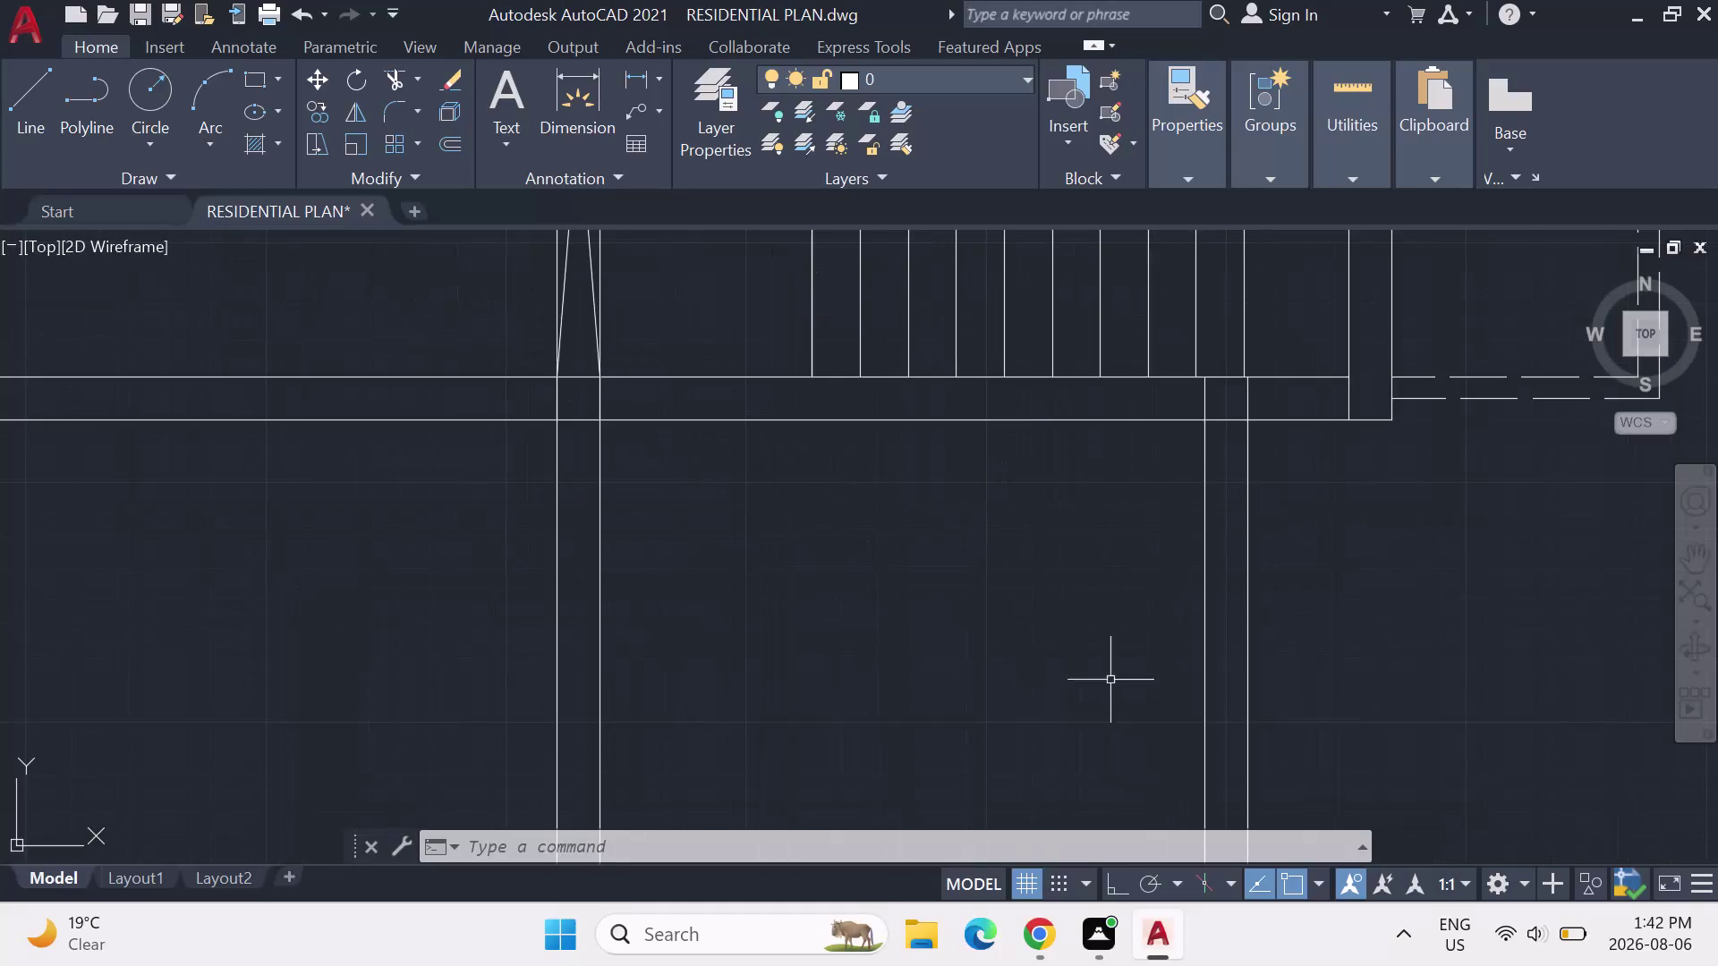
Zoom out from the wall close-up to reveal the bedrooms and living room.
scroll(down, 3)
scroll(down, 3)
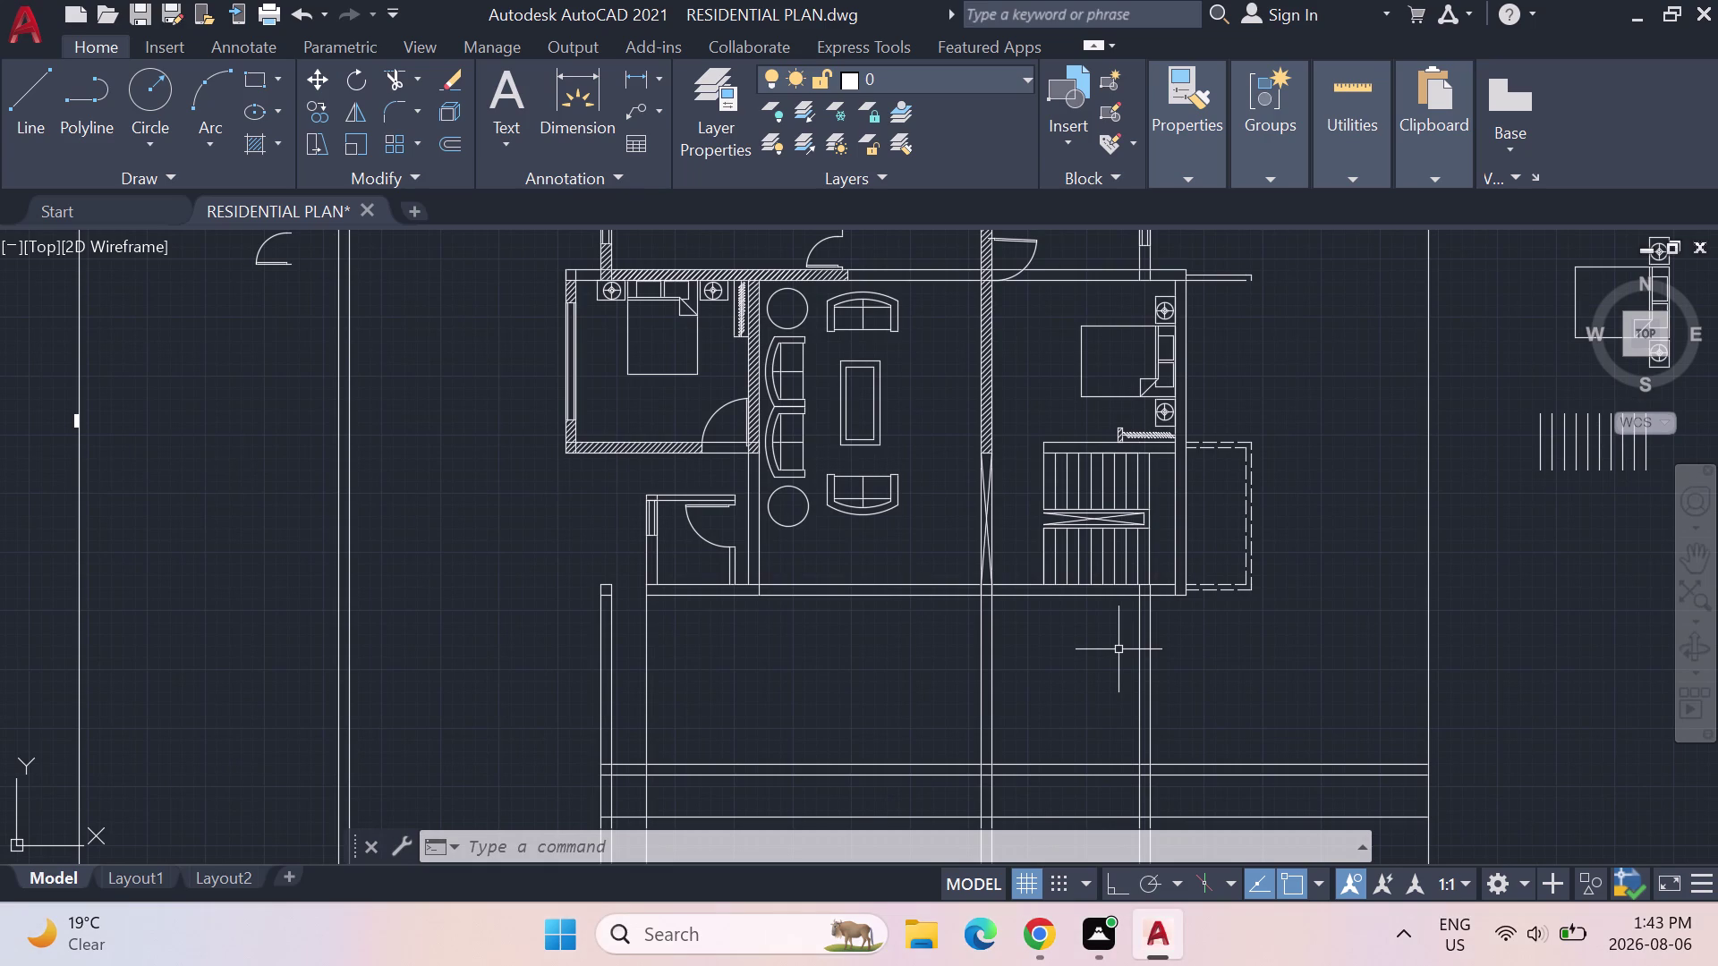
Zoom toward the small room, staircase and courtyard below the living area.
scroll(up, 3)
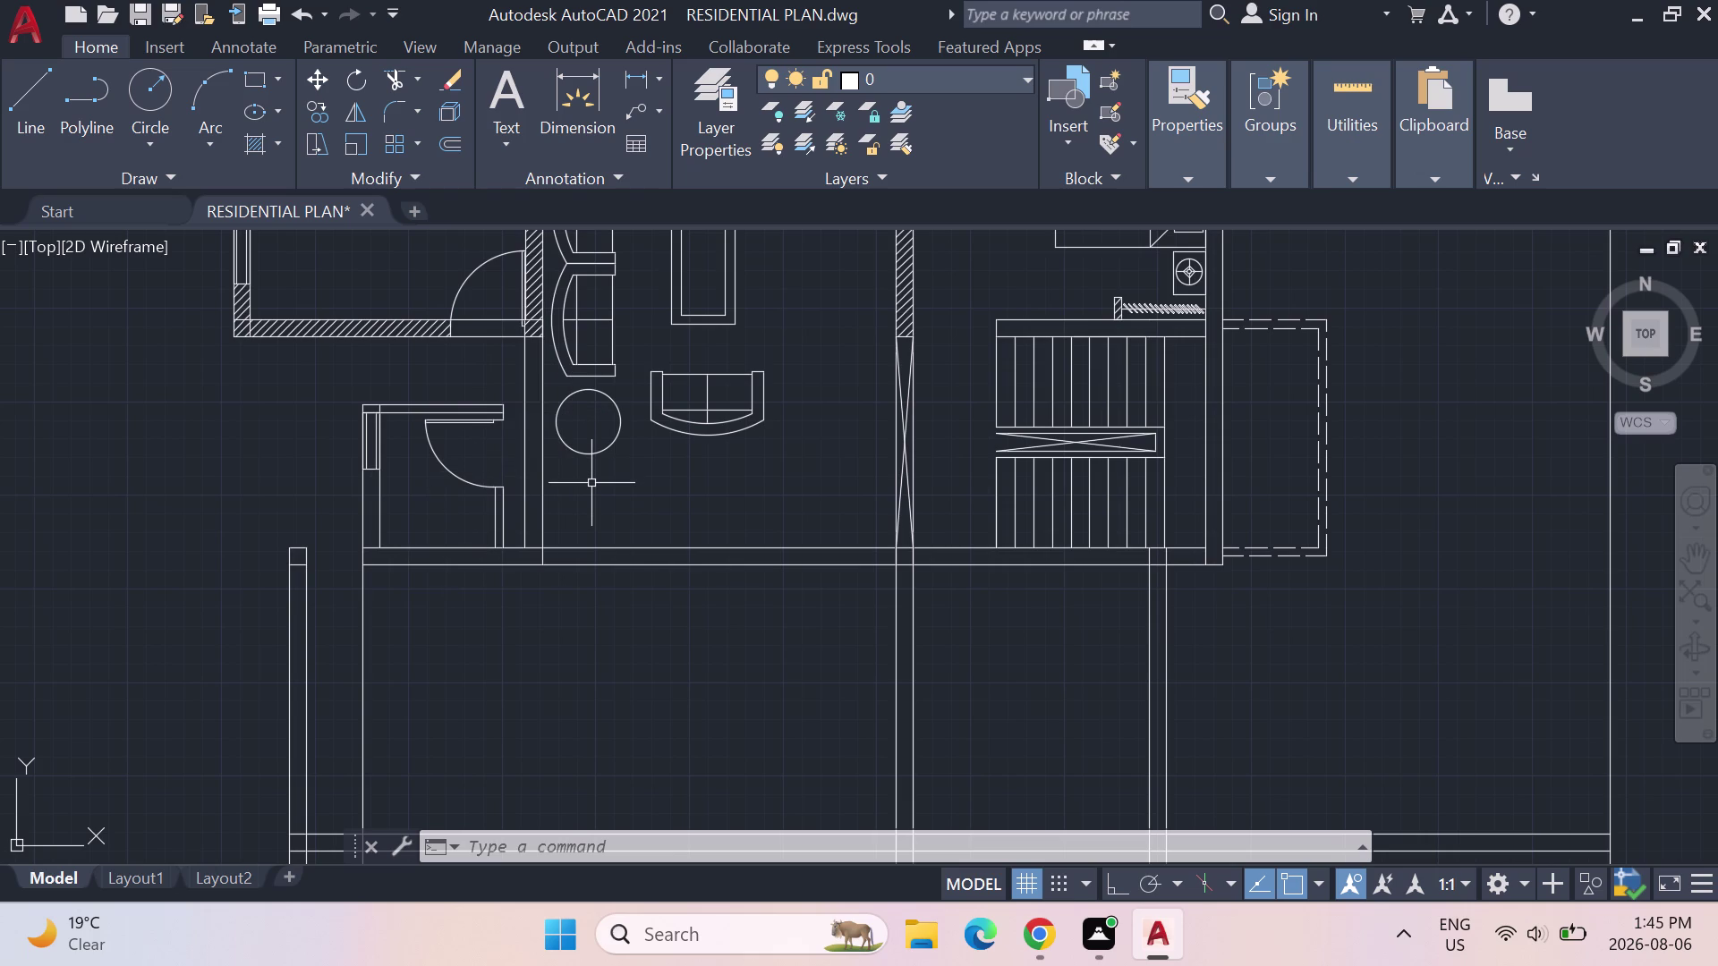
Pan around the bathroom, stairs and courtyard lines for a closer look.
scroll(down, 3)
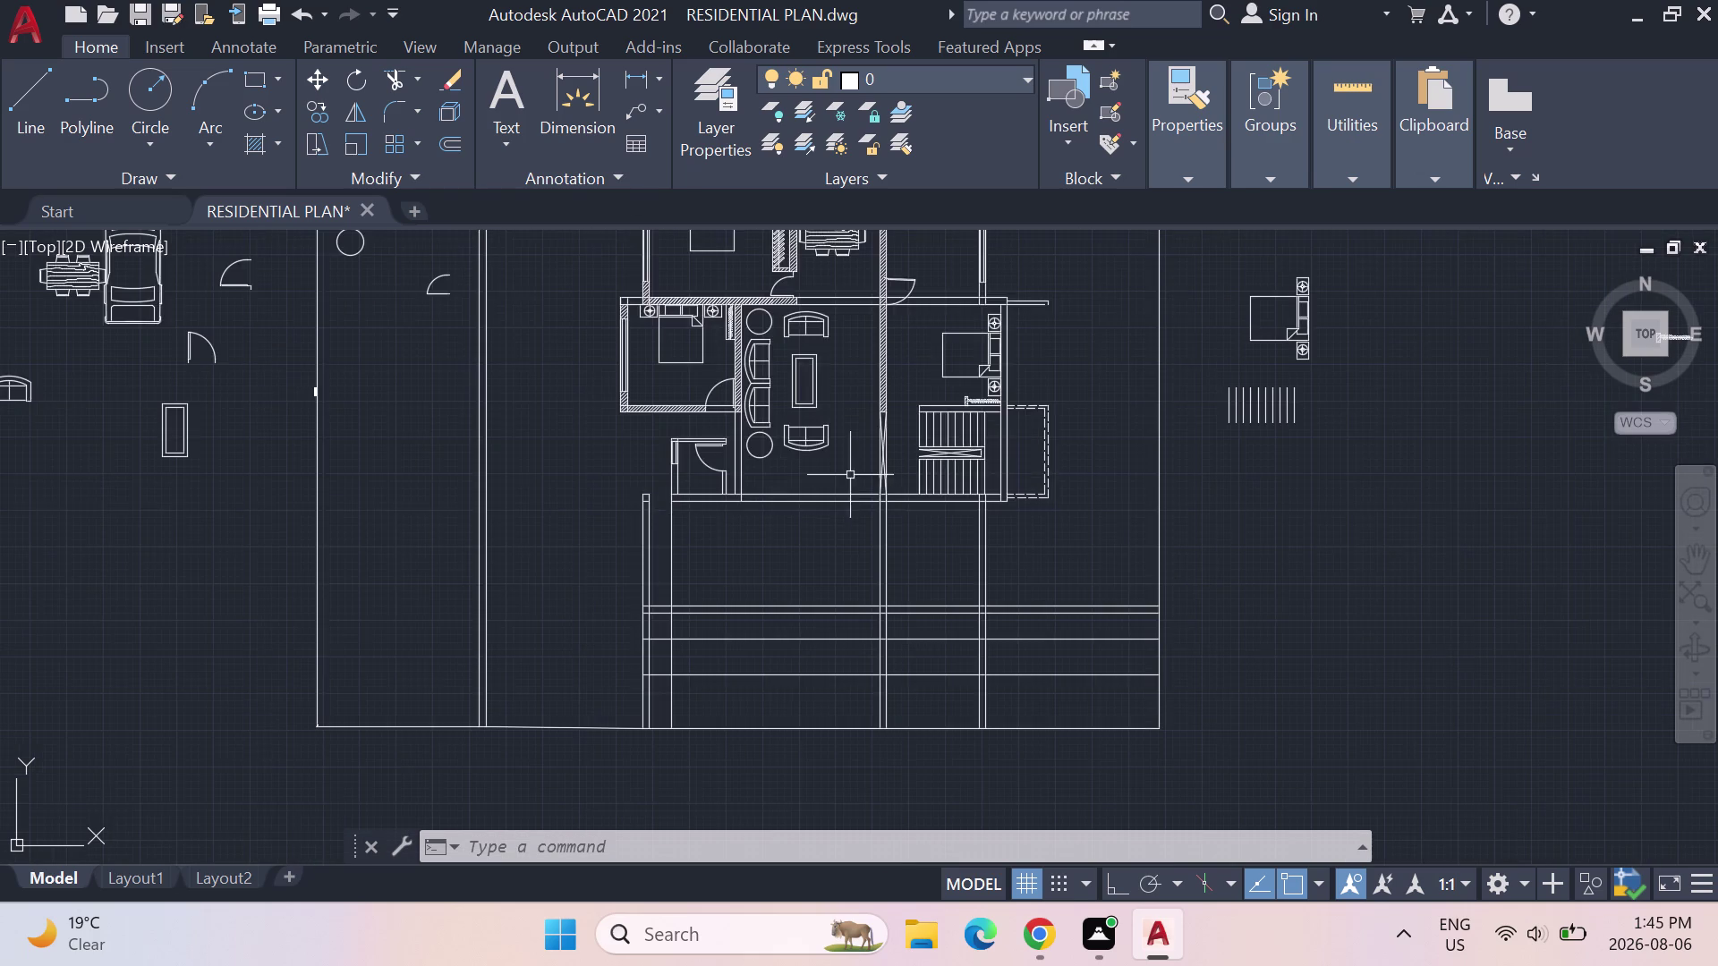
scroll(up, 3)
middle_drag(818, 485, 732, 421)
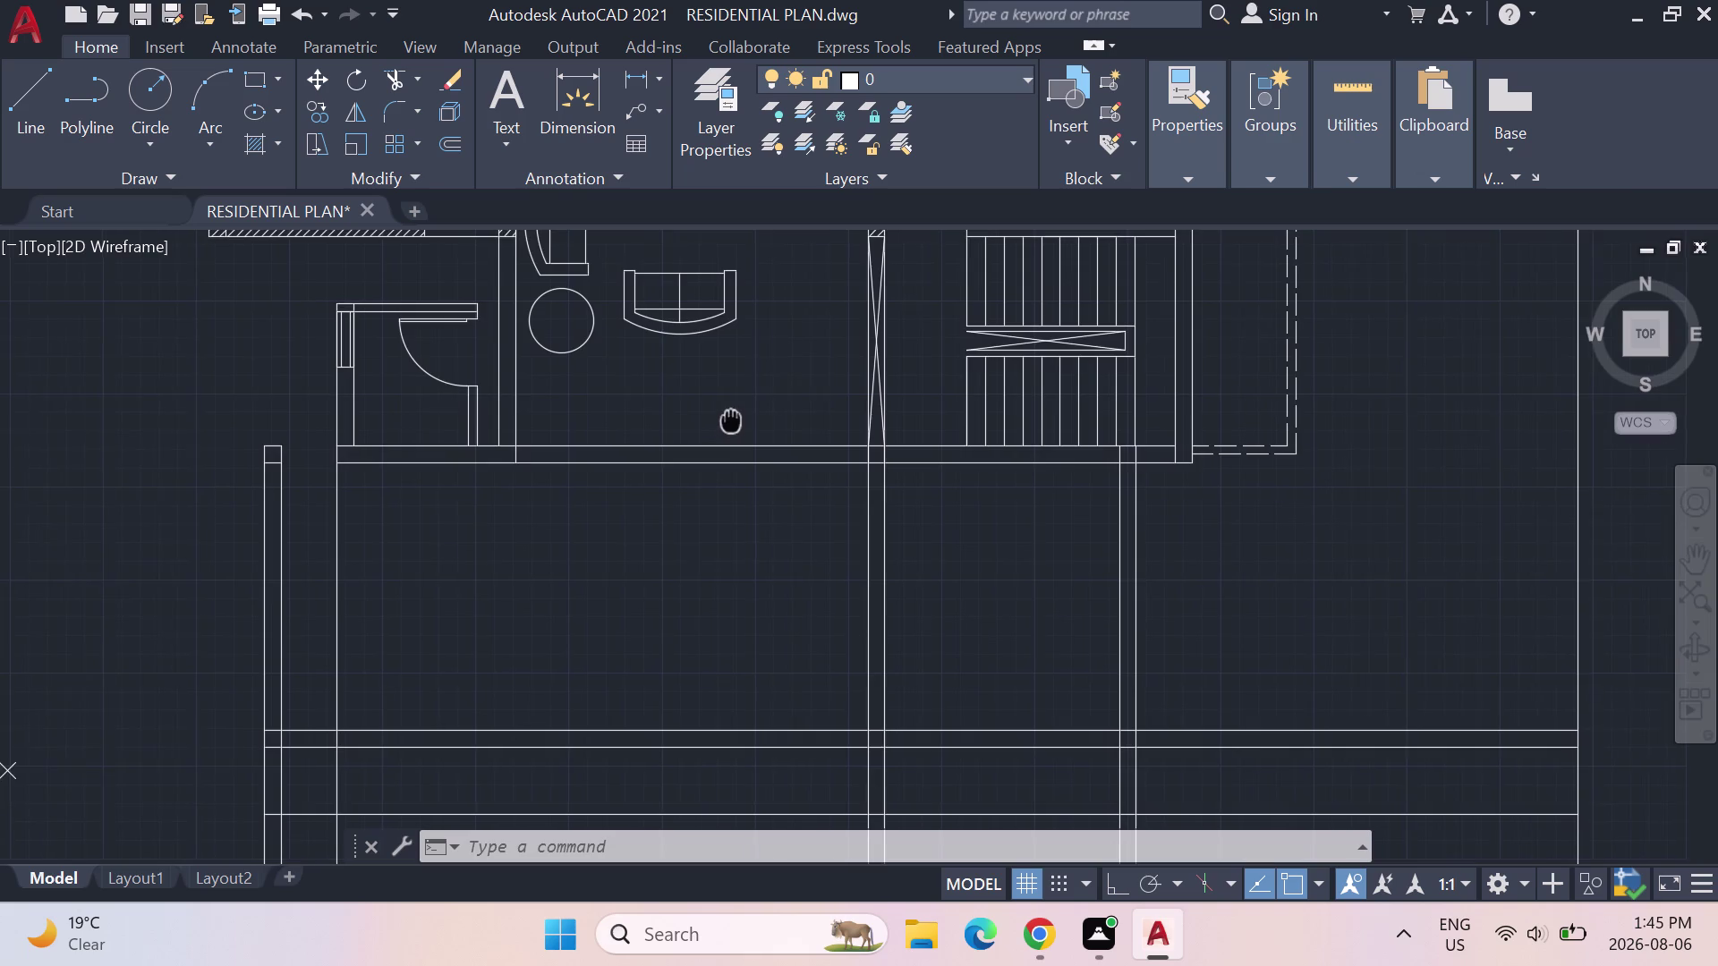
middle_drag(732, 421, 756, 344)
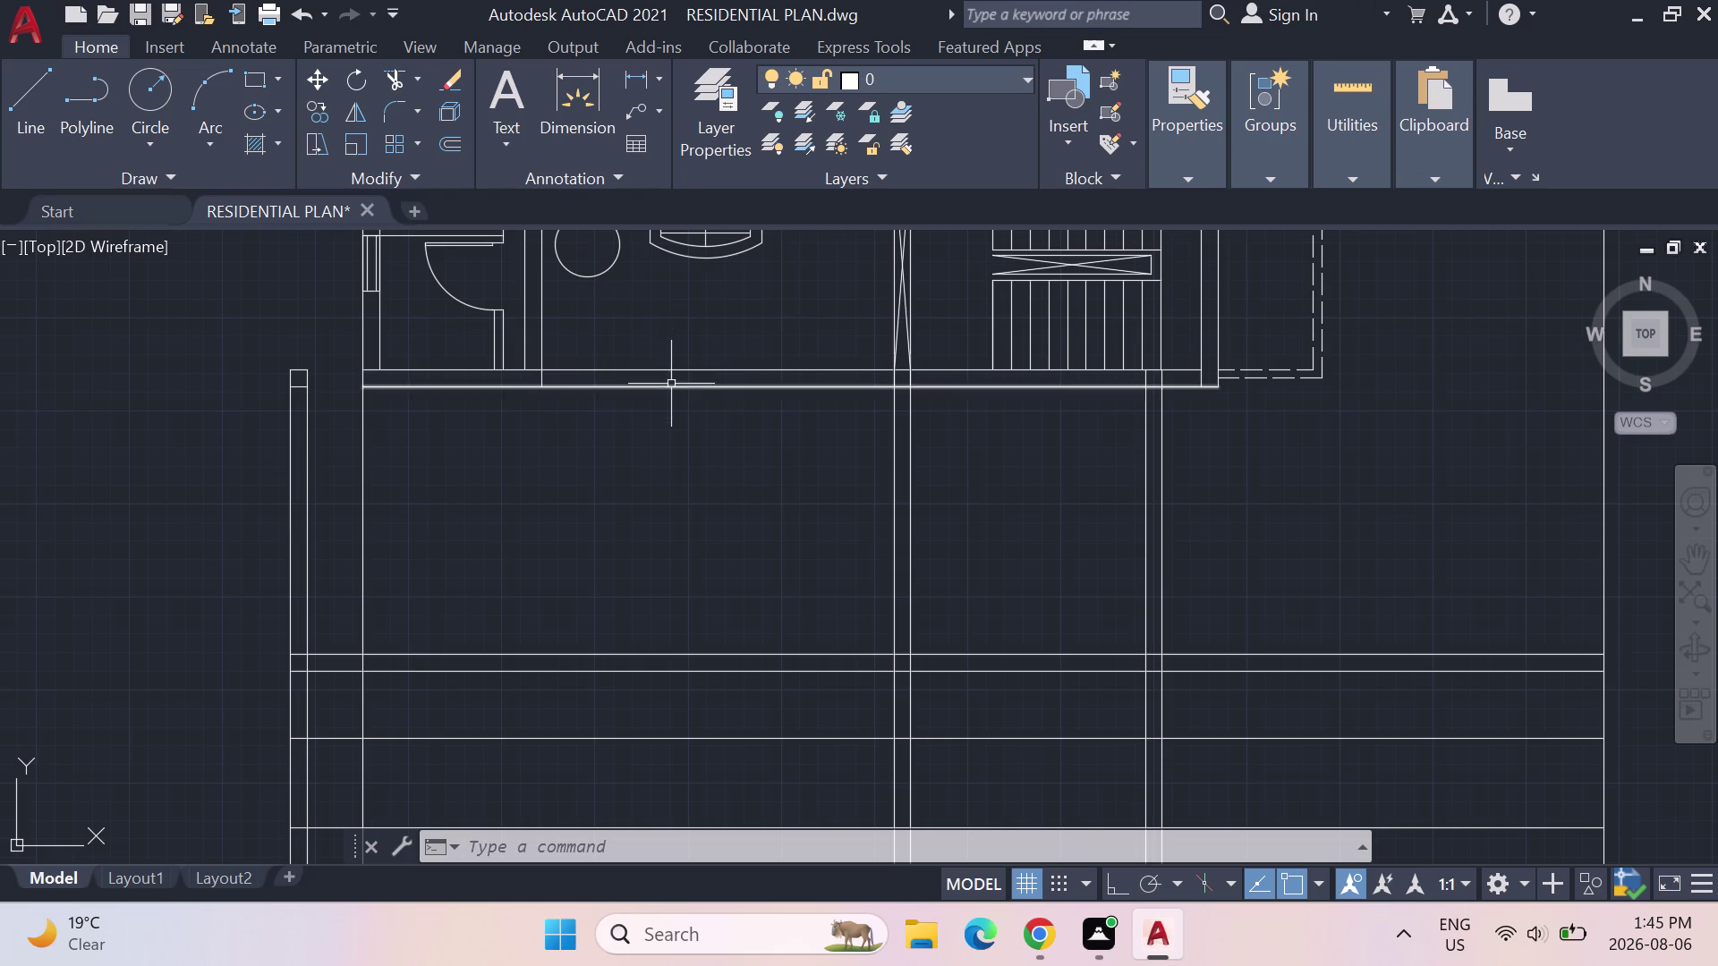
Recenter the house and zoom far out to show the whole site with furniture blocks and car.
scroll(down, 3)
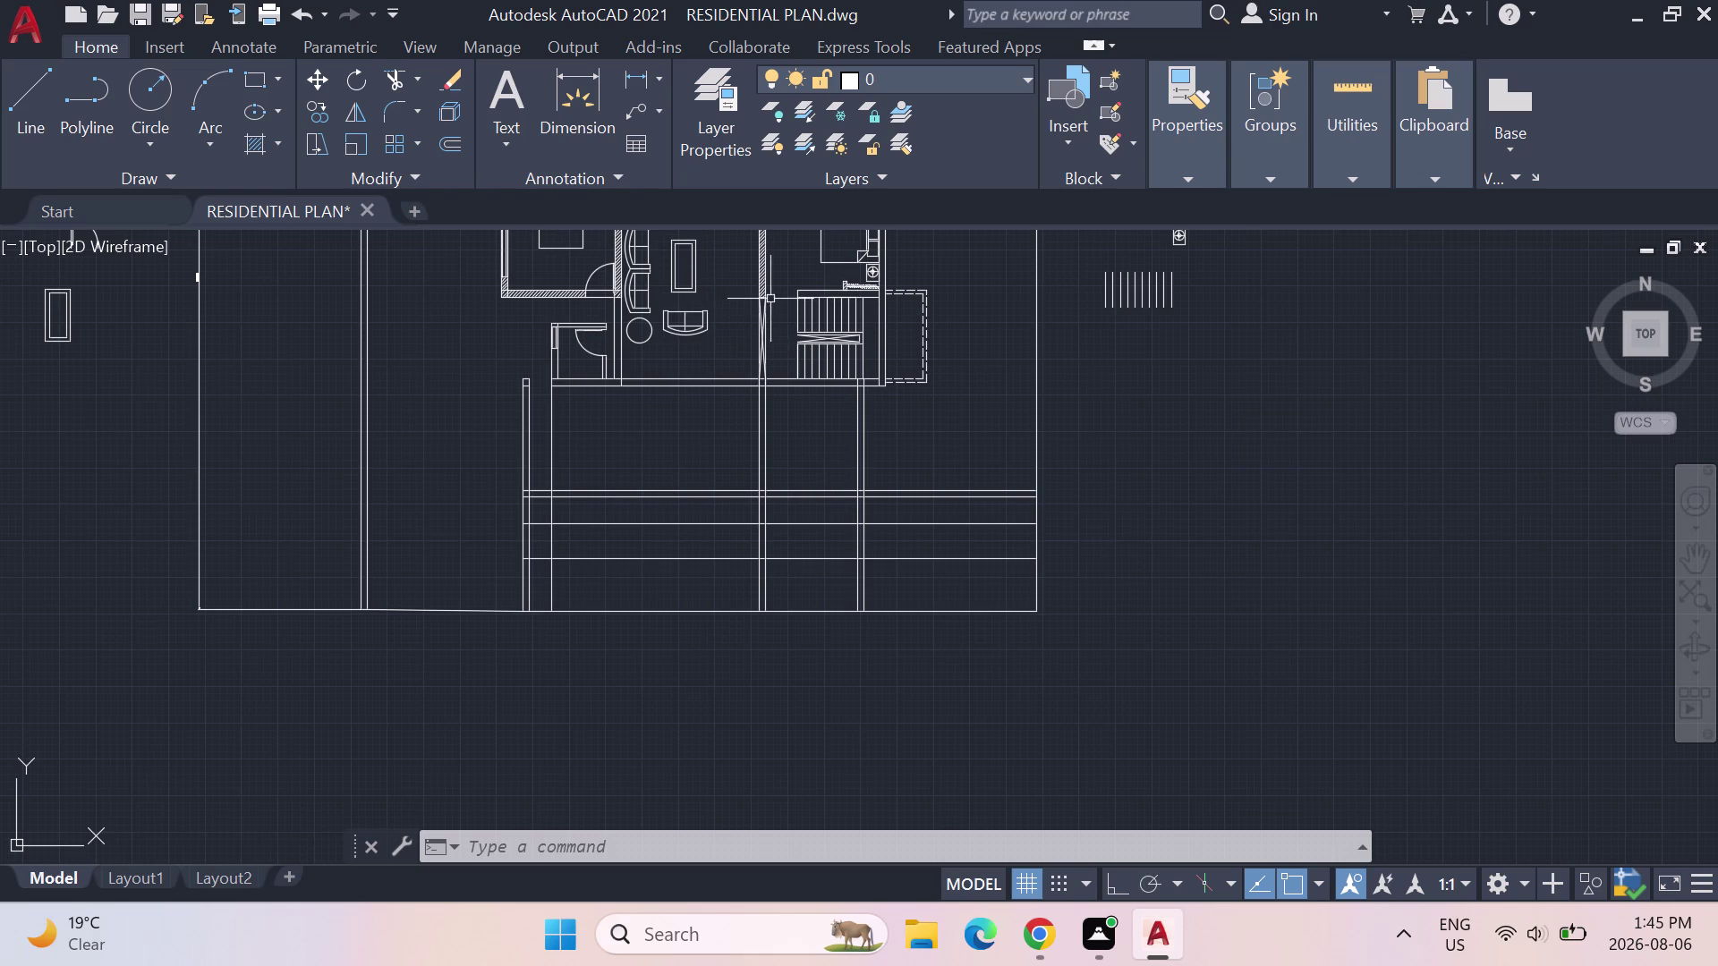
scroll(up, 3)
scroll(down, 3)
middle_drag(765, 296, 817, 345)
scroll(up, 3)
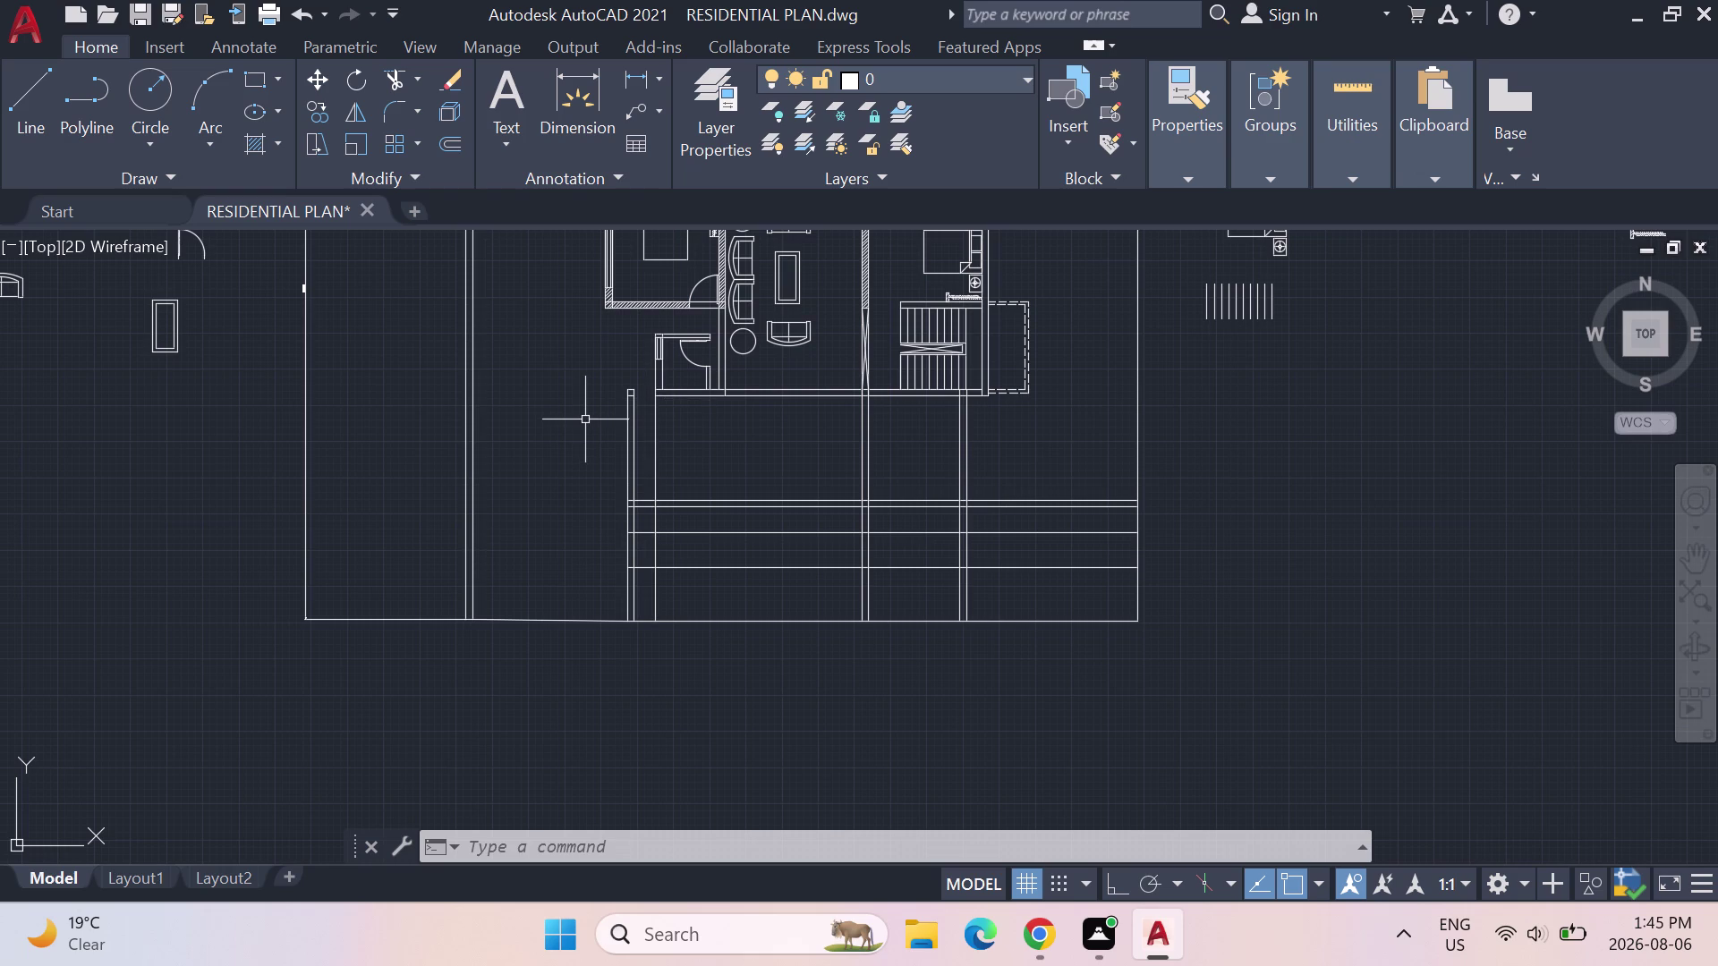
scroll(down, 3)
scroll(down, 3)
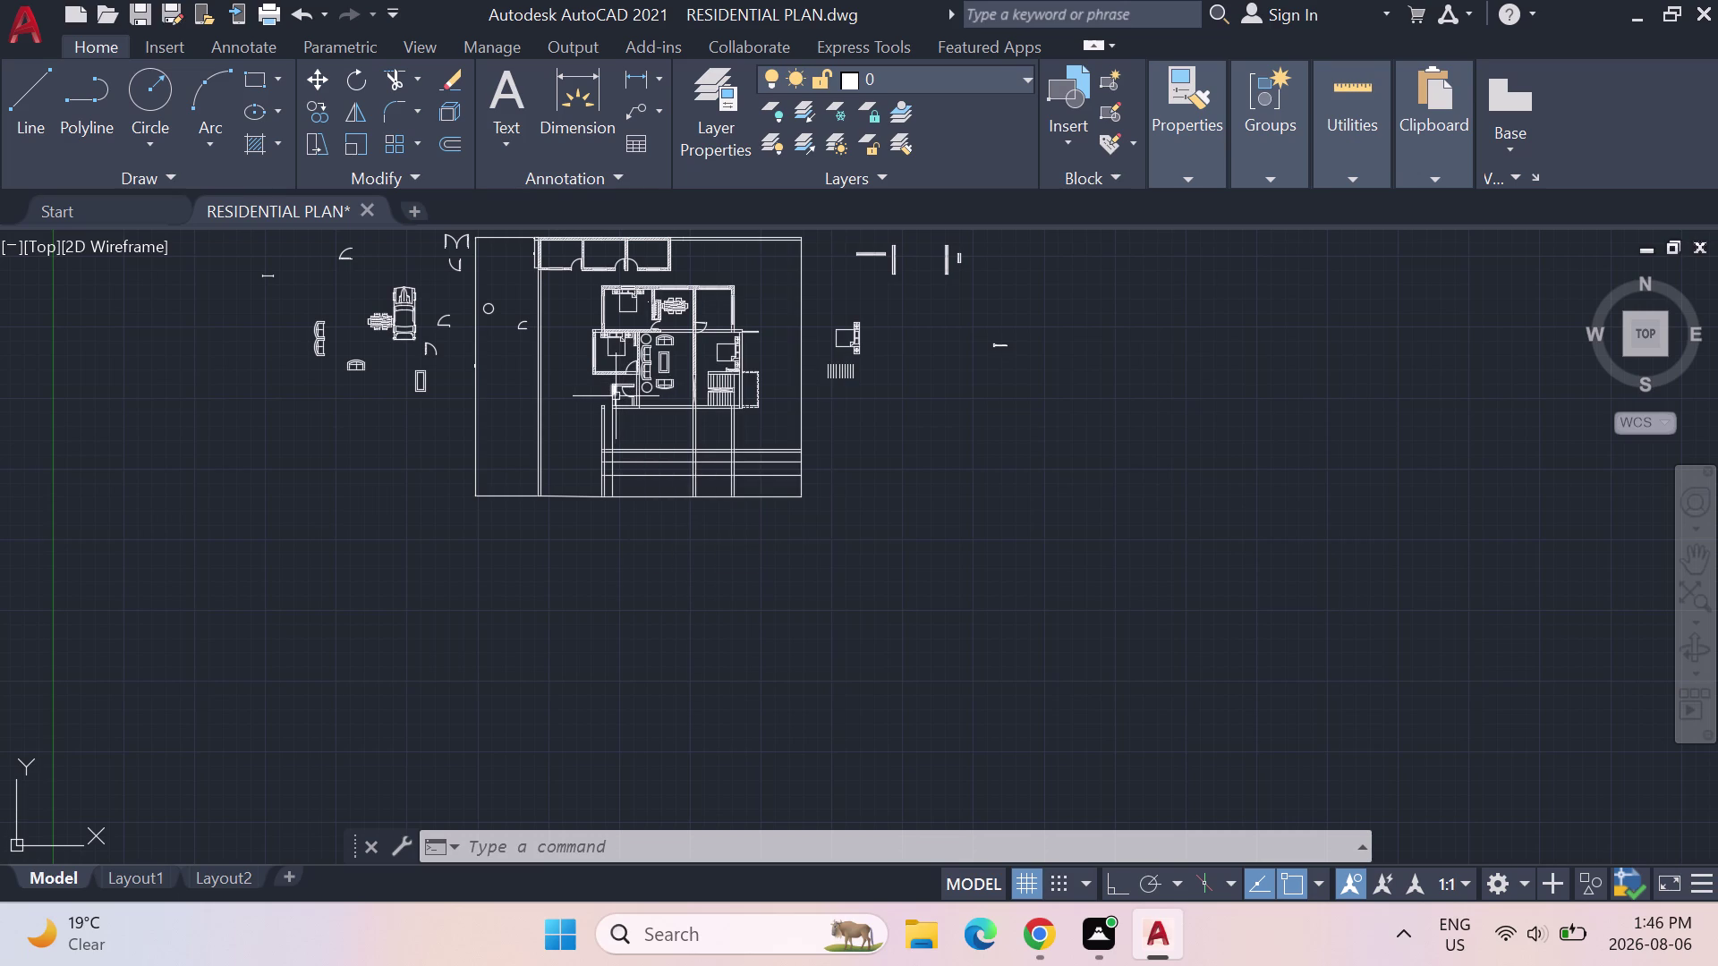
Zoom in and pan up to review the house's lower rooms.
scroll(up, 3)
scroll(down, 3)
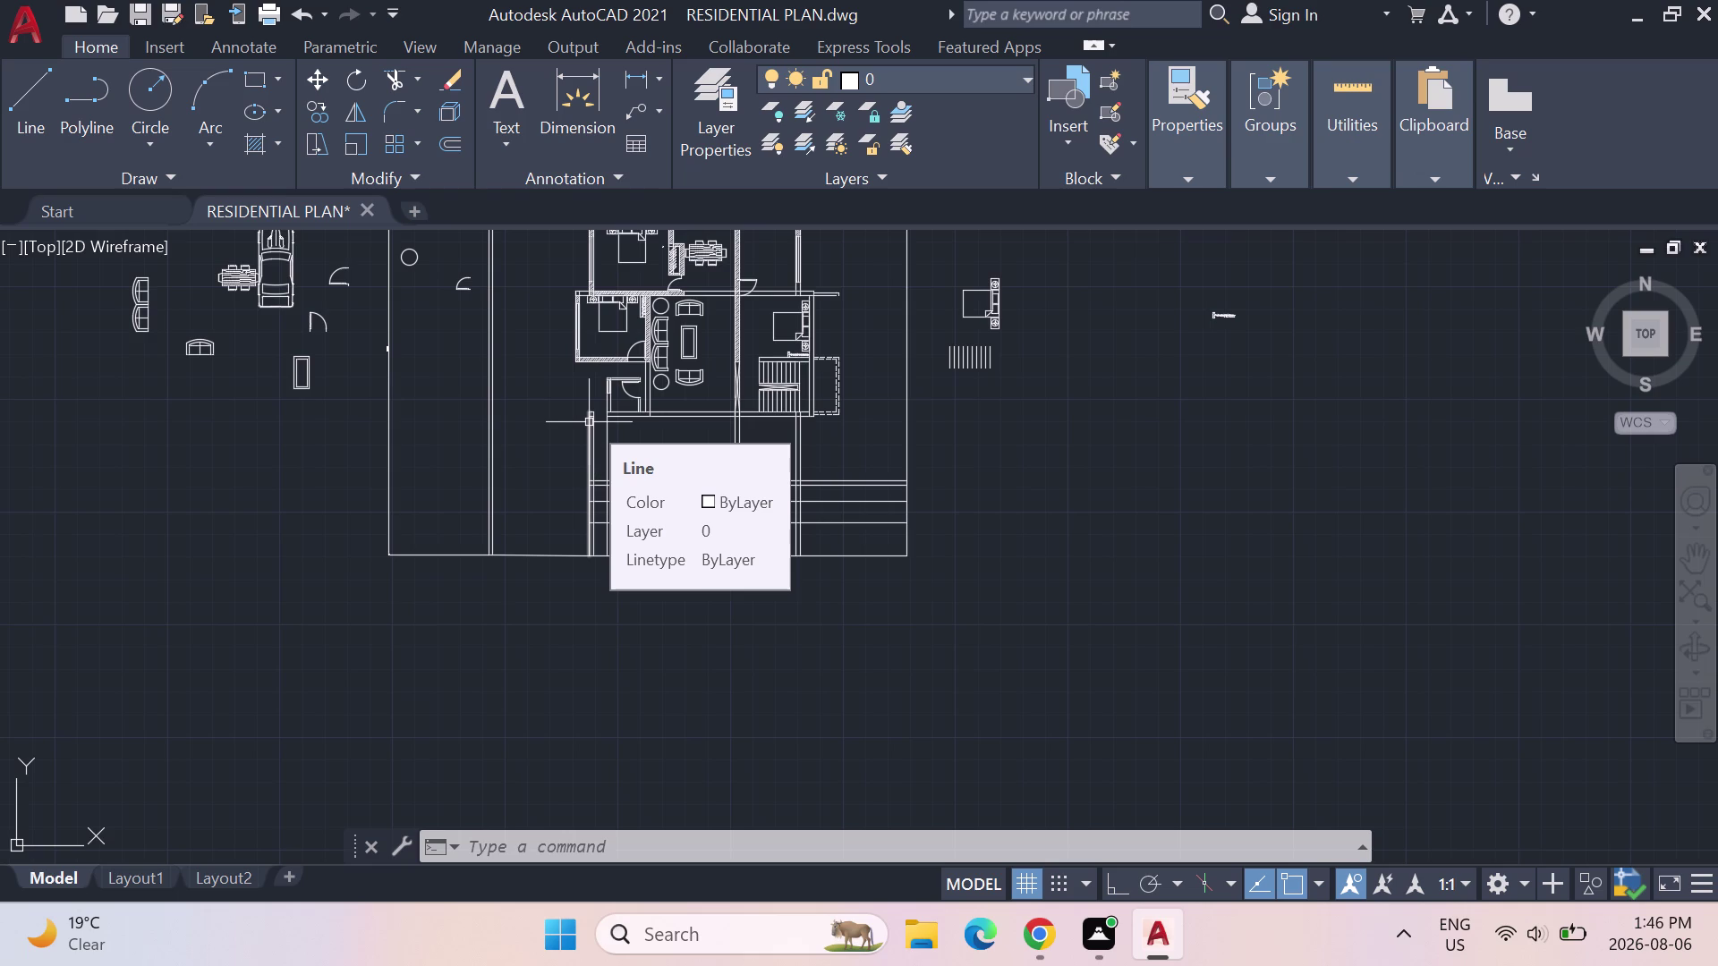
scroll(down, 3)
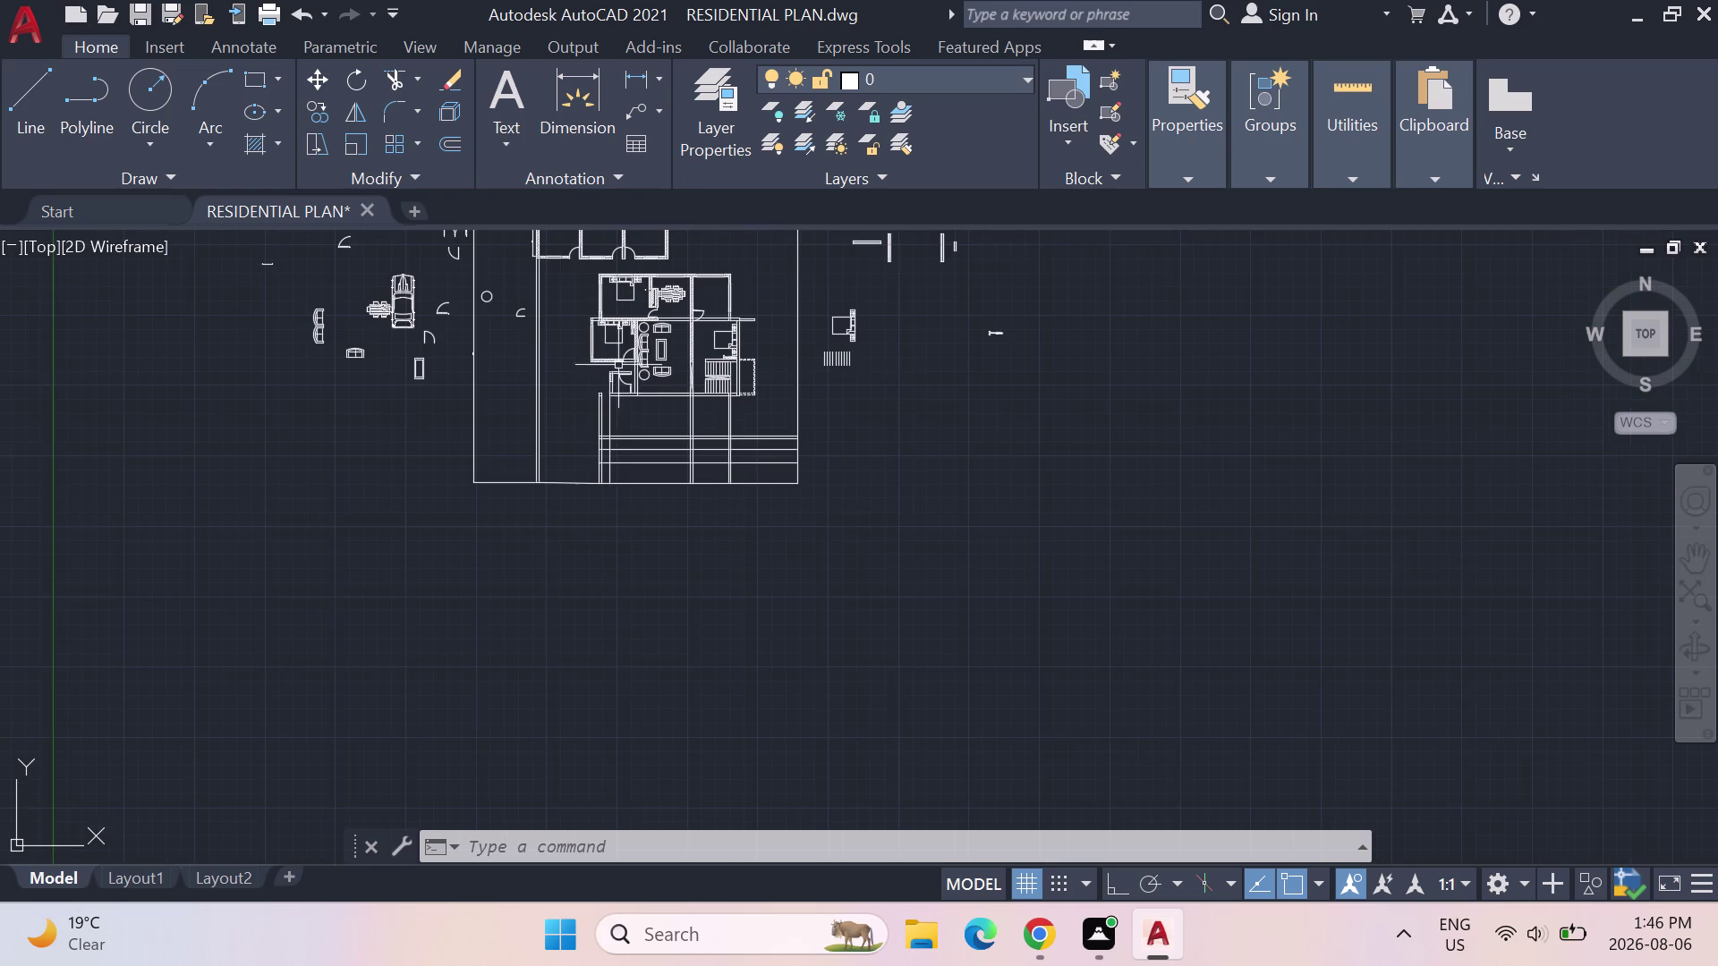
scroll(up, 3)
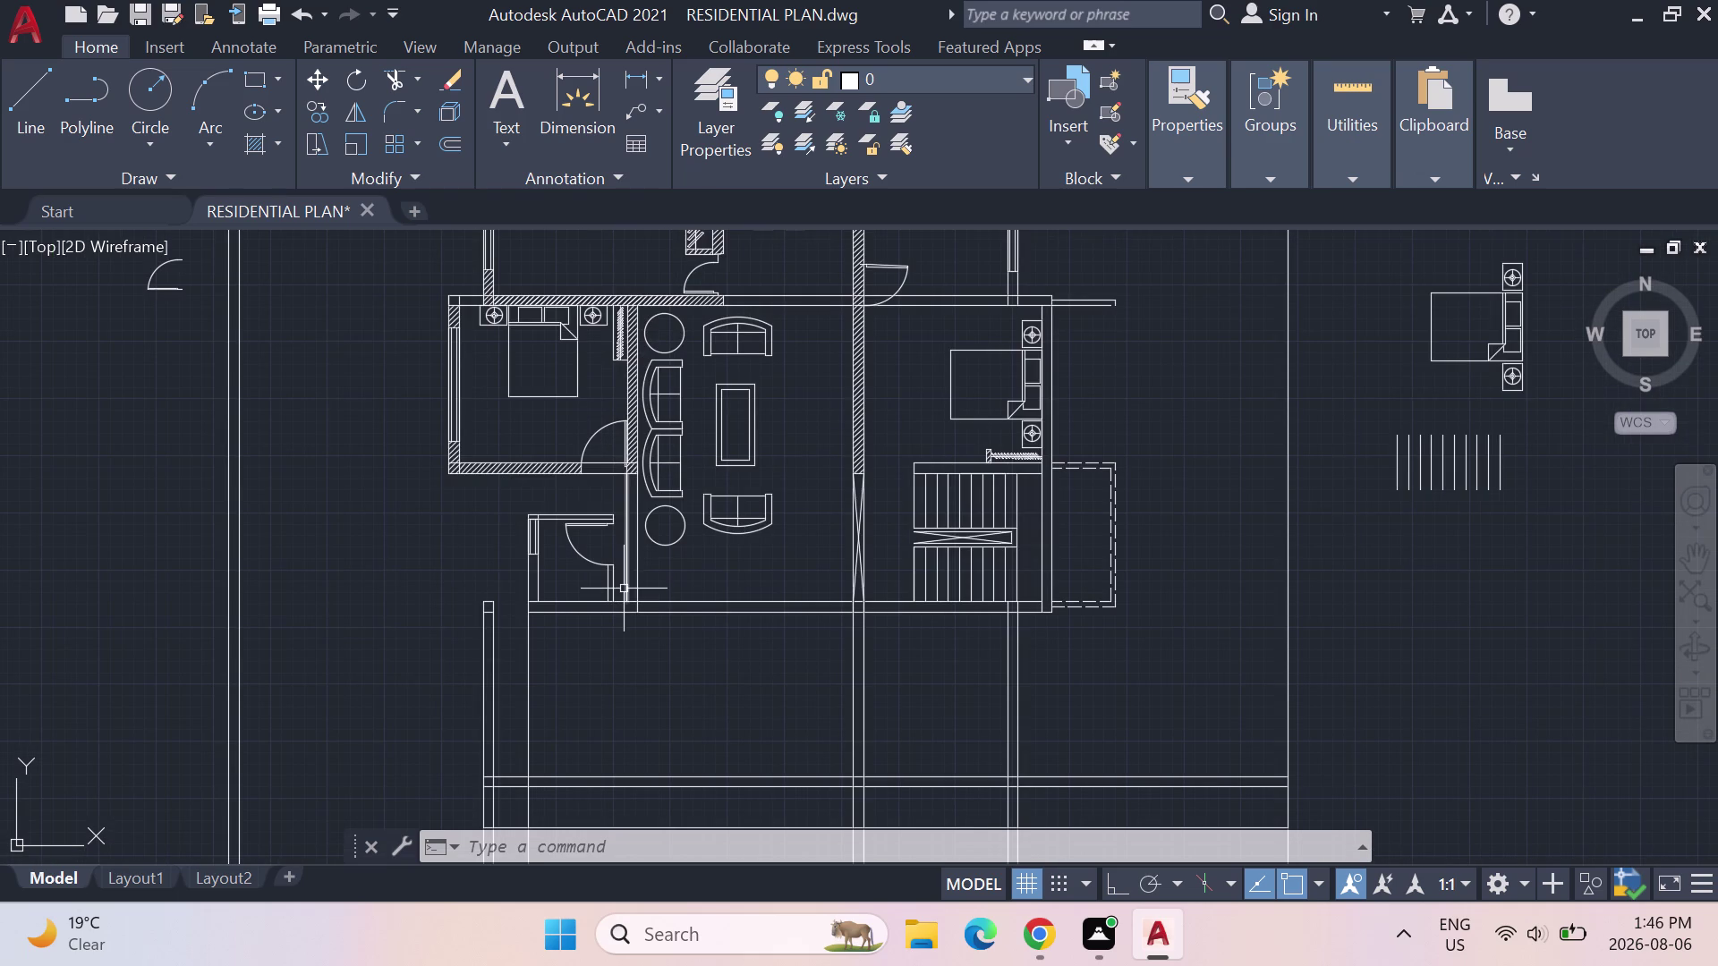
middle_drag(615, 535, 609, 471)
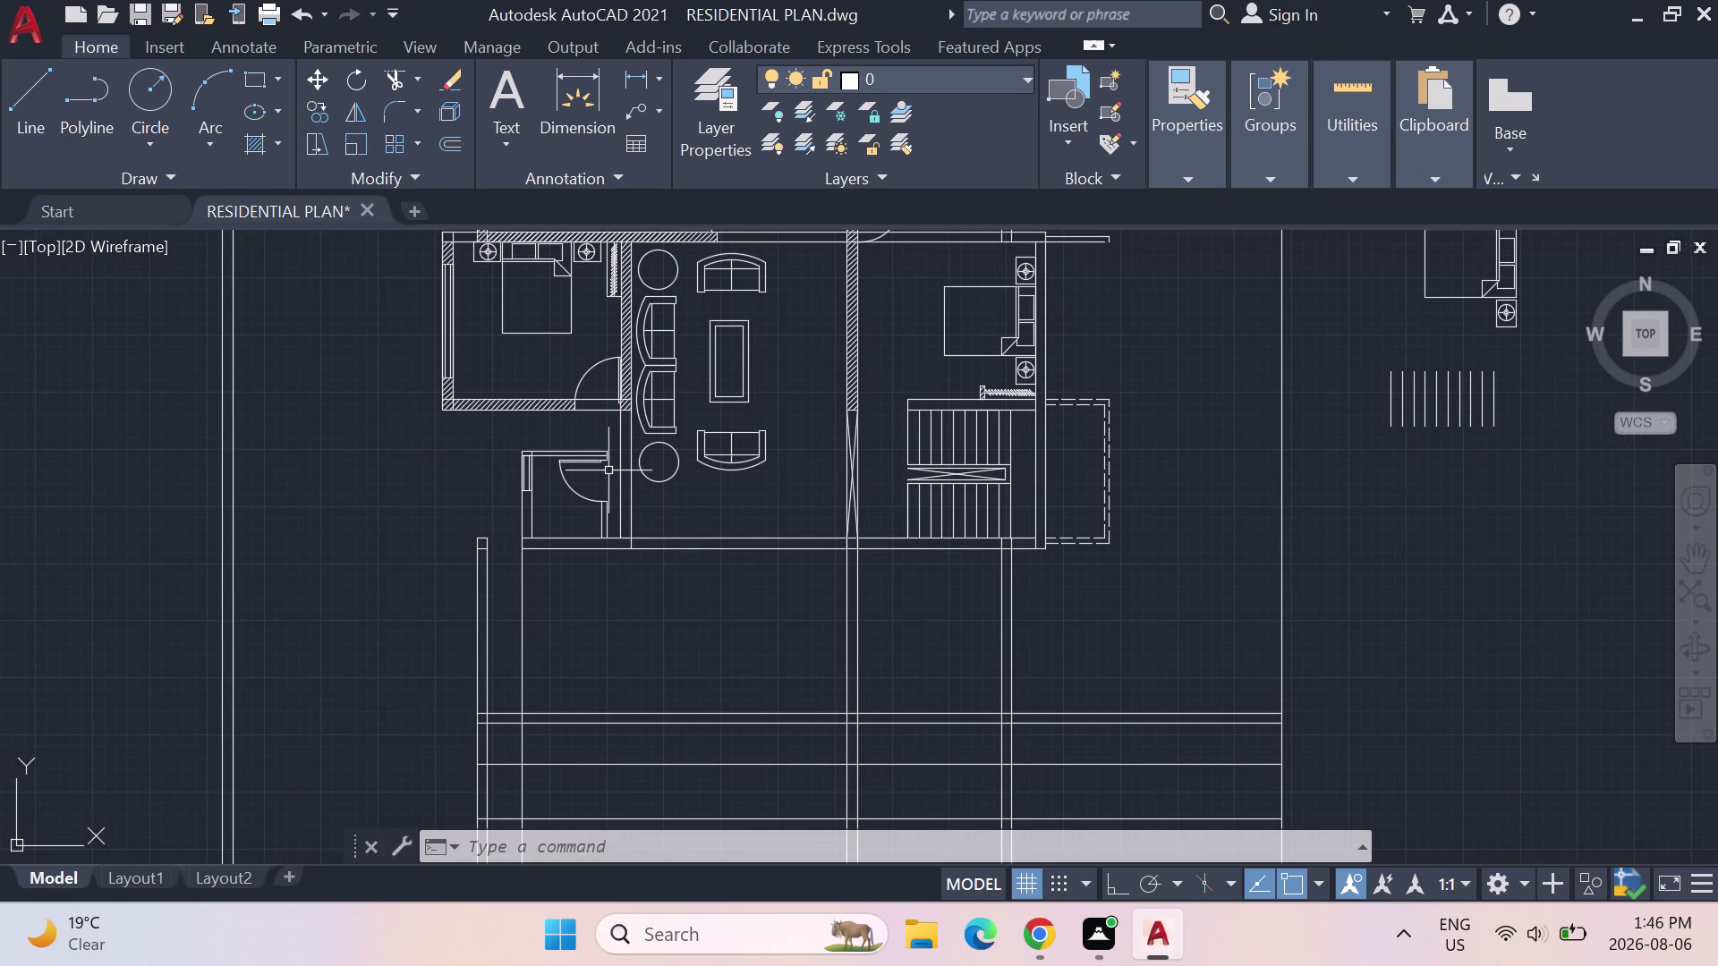
scroll(down, 3)
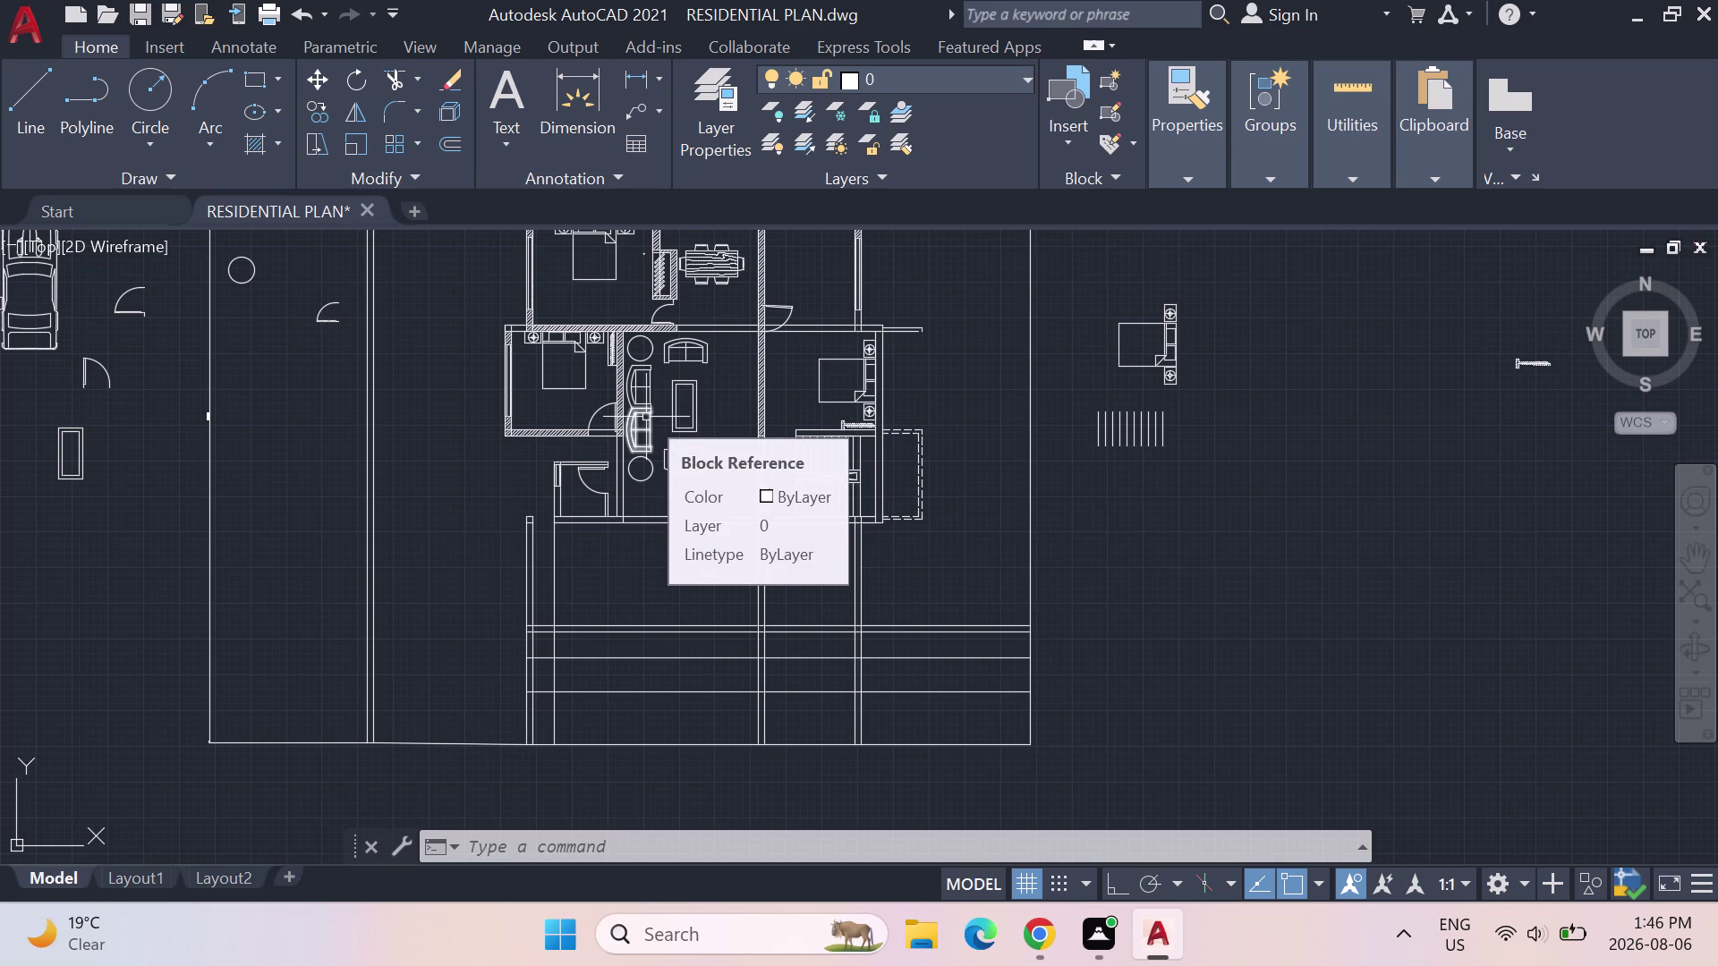
Center the living room, then frame the upper bedroom and dining table within the site.
middle_drag(646, 417, 699, 410)
scroll(up, 3)
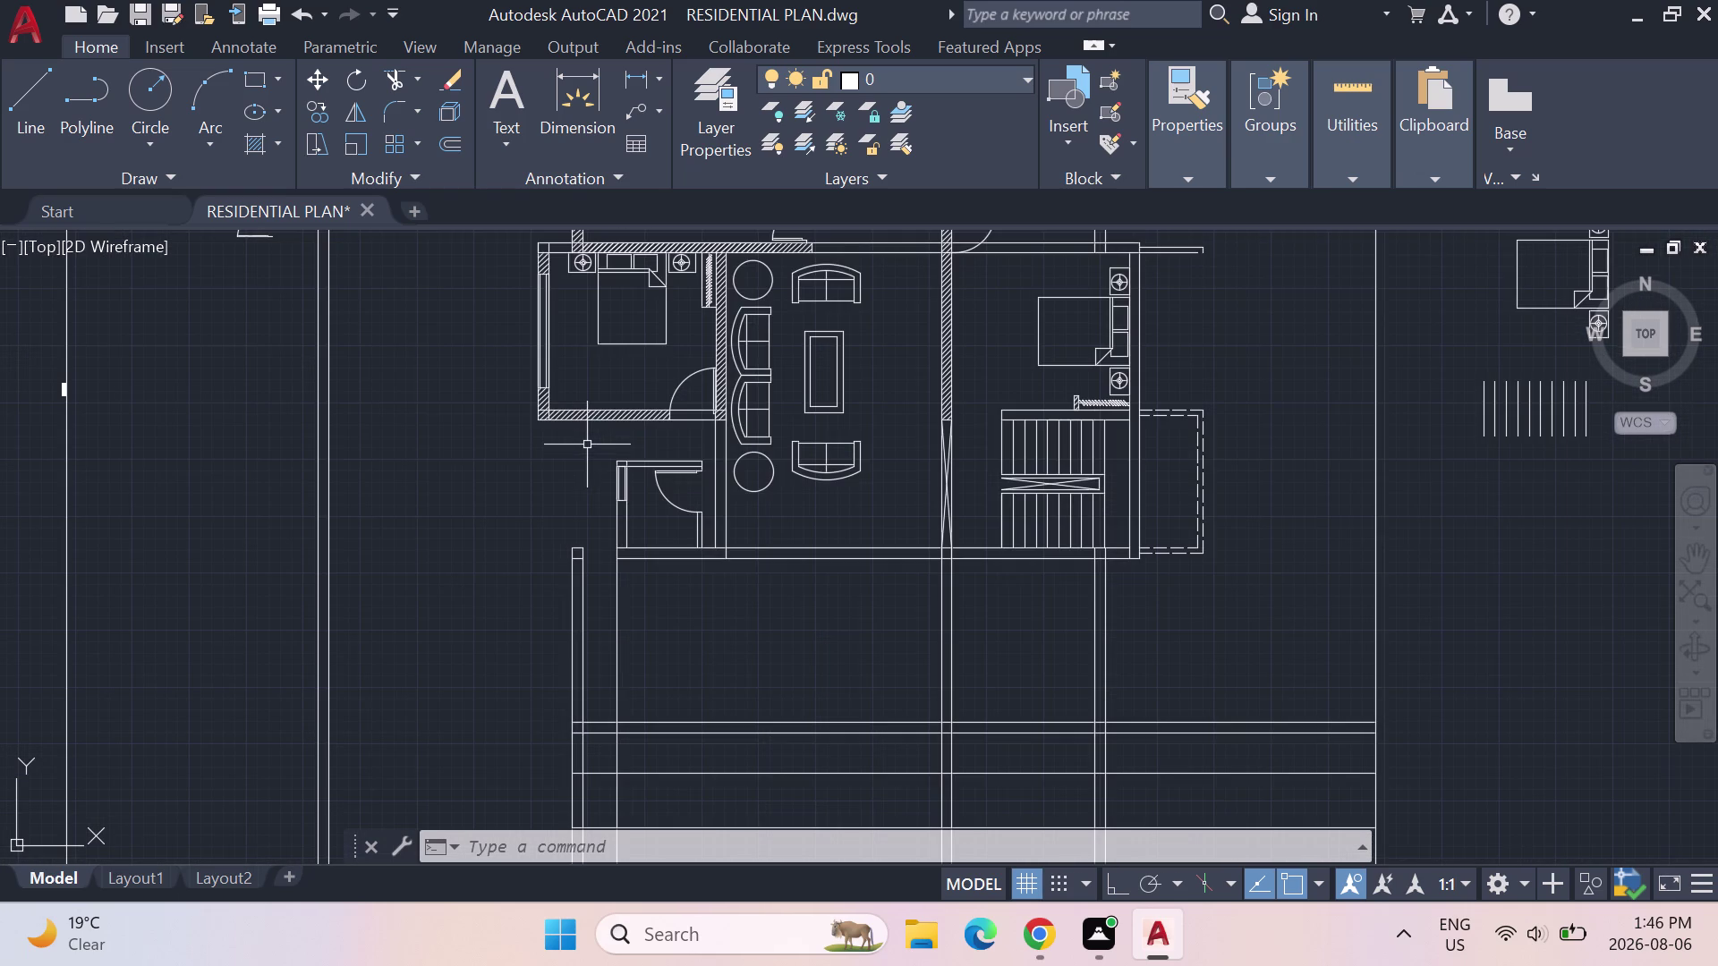
scroll(down, 3)
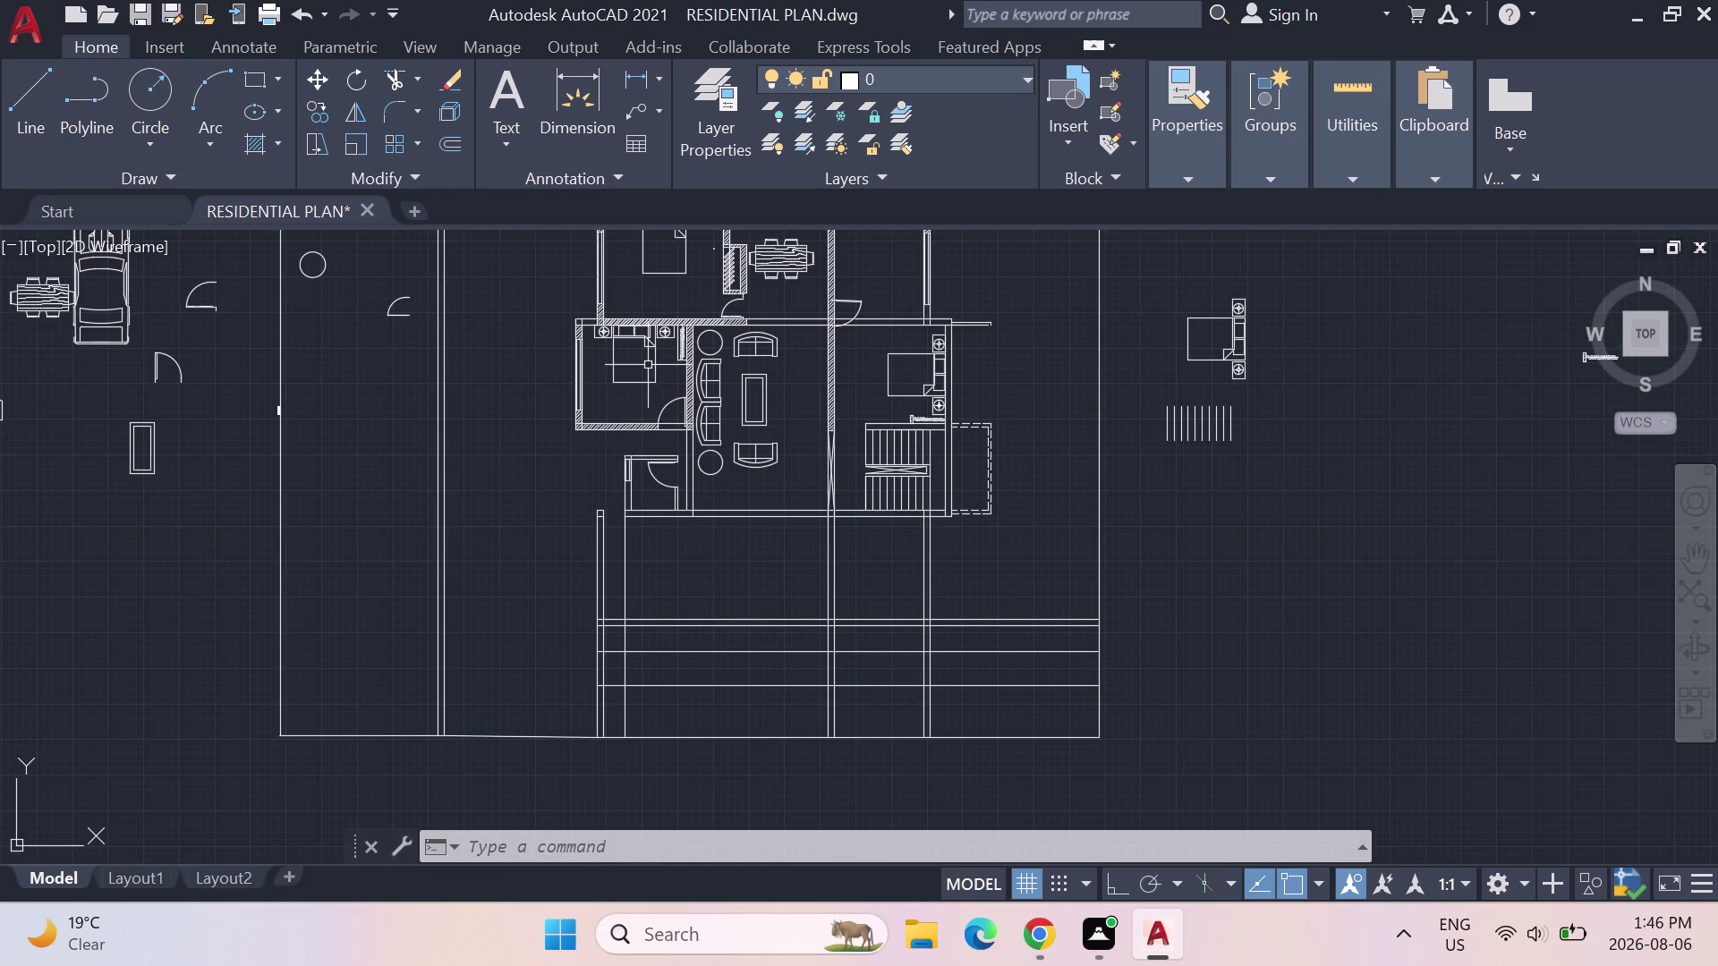
middle_drag(648, 365, 656, 428)
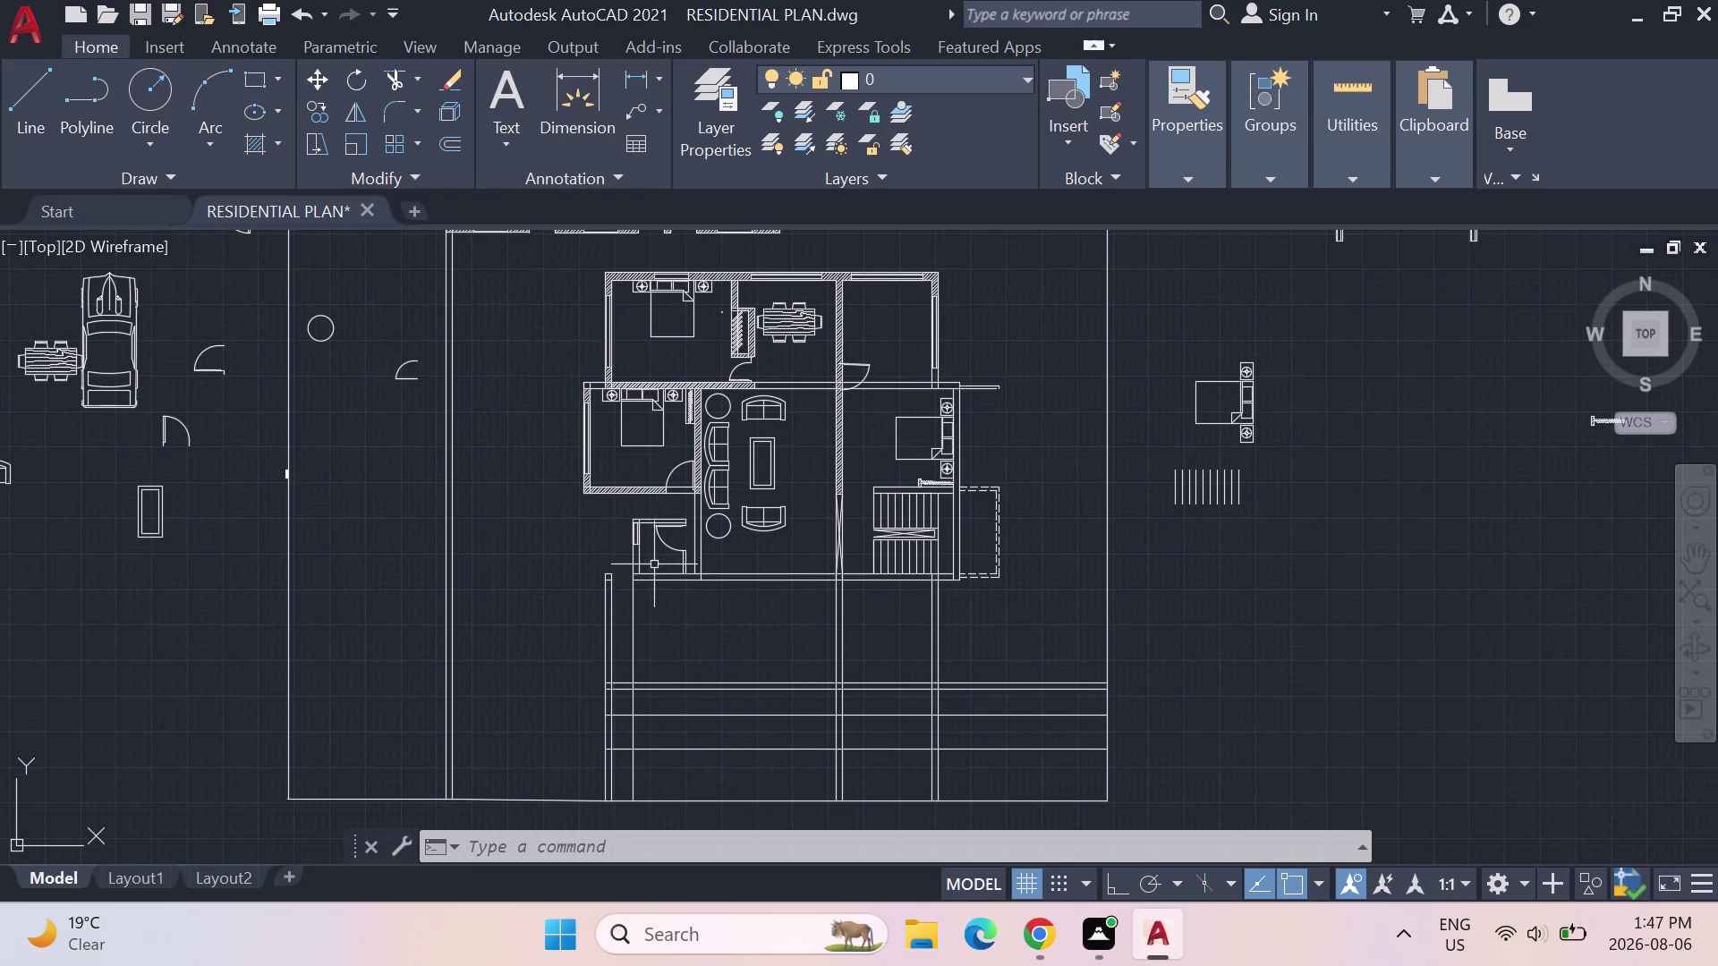
Recenter the site plan and zoom to show the house with the three arched-door rooms above.
scroll(down, 3)
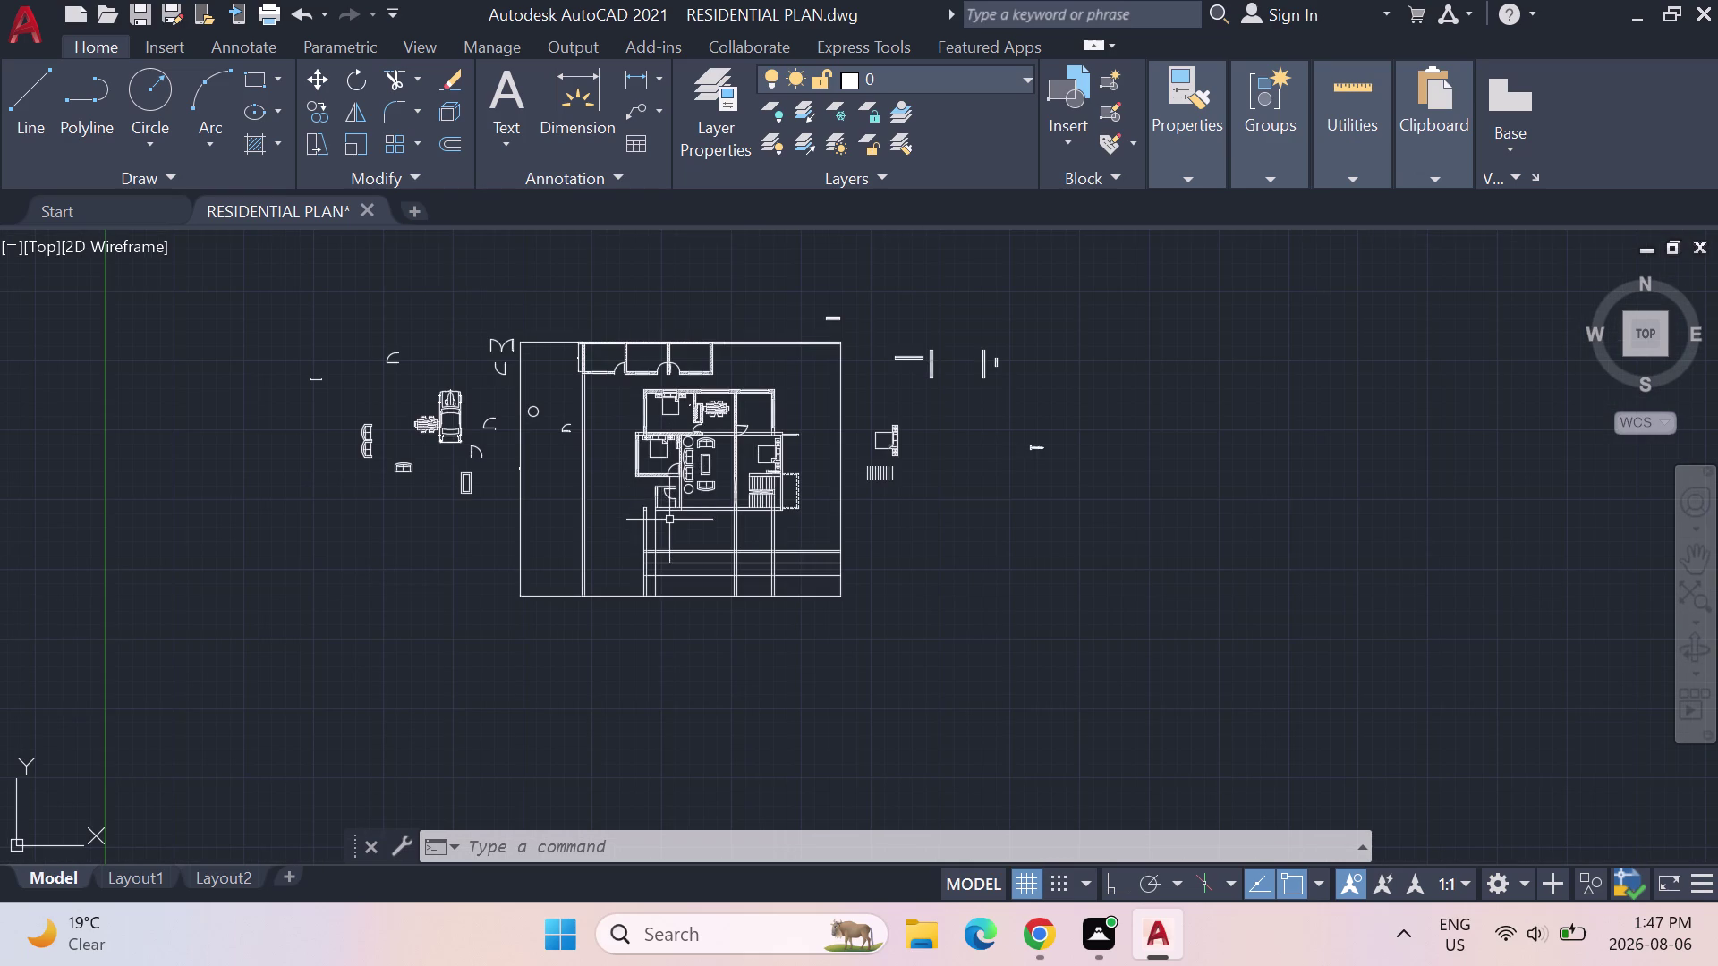
scroll(up, 3)
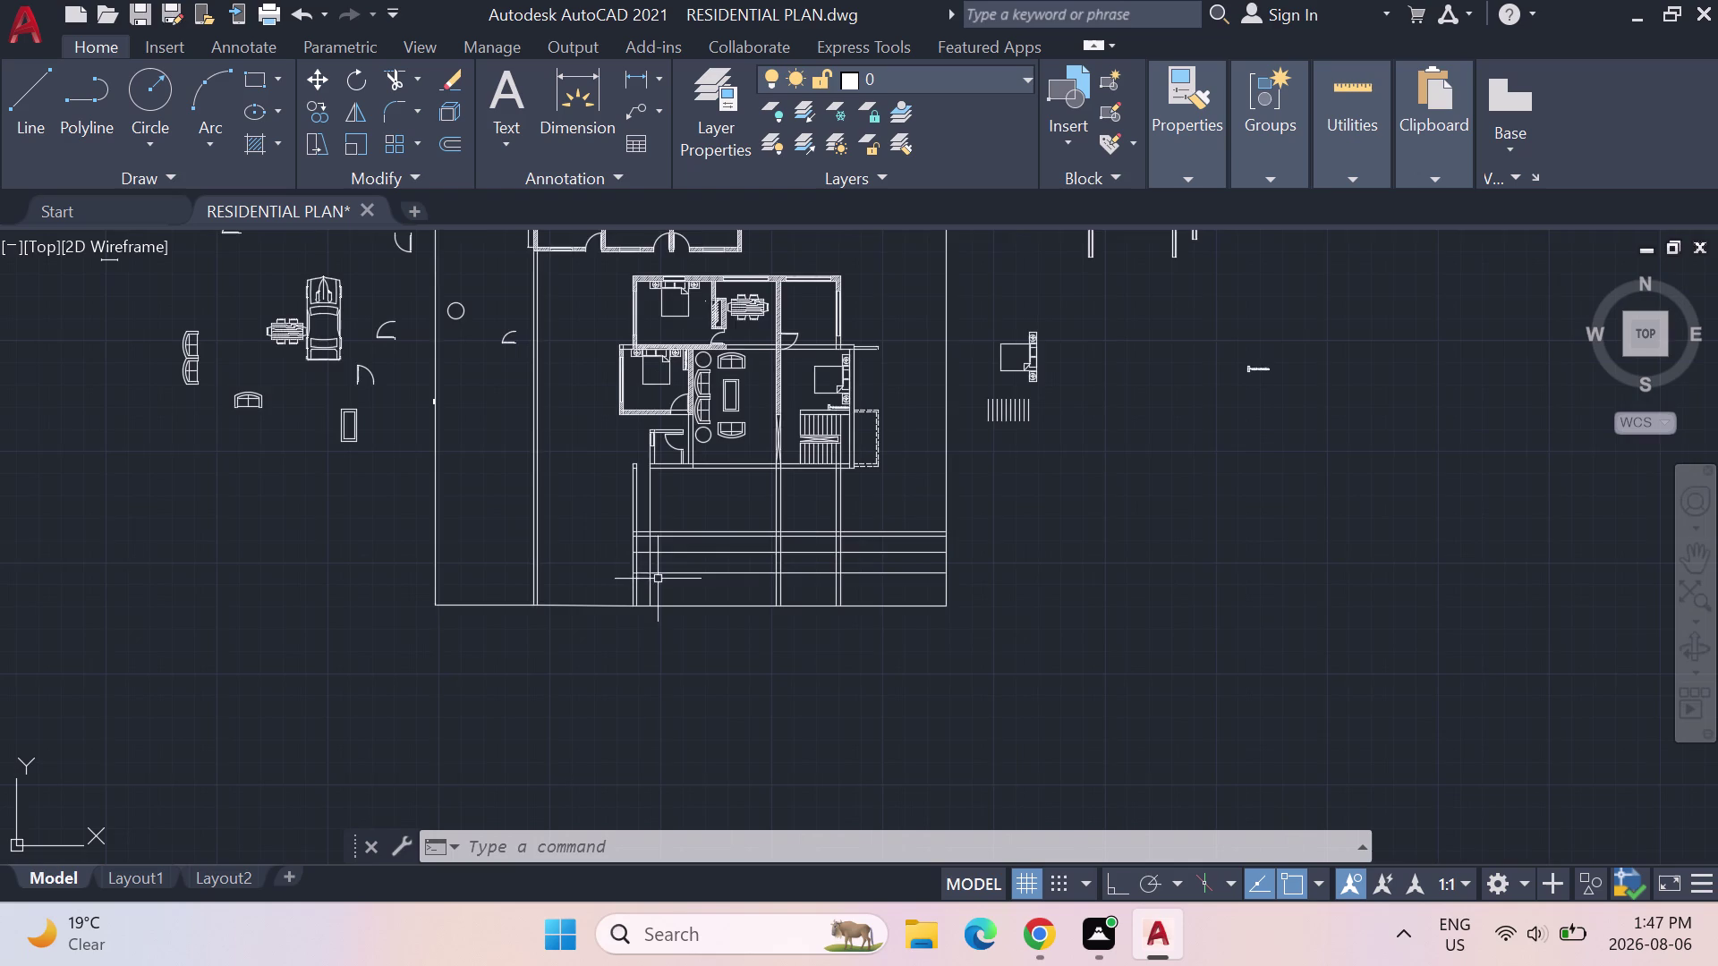
scroll(up, 3)
scroll(down, 3)
middle_drag(691, 309, 702, 577)
scroll(up, 3)
scroll(down, 3)
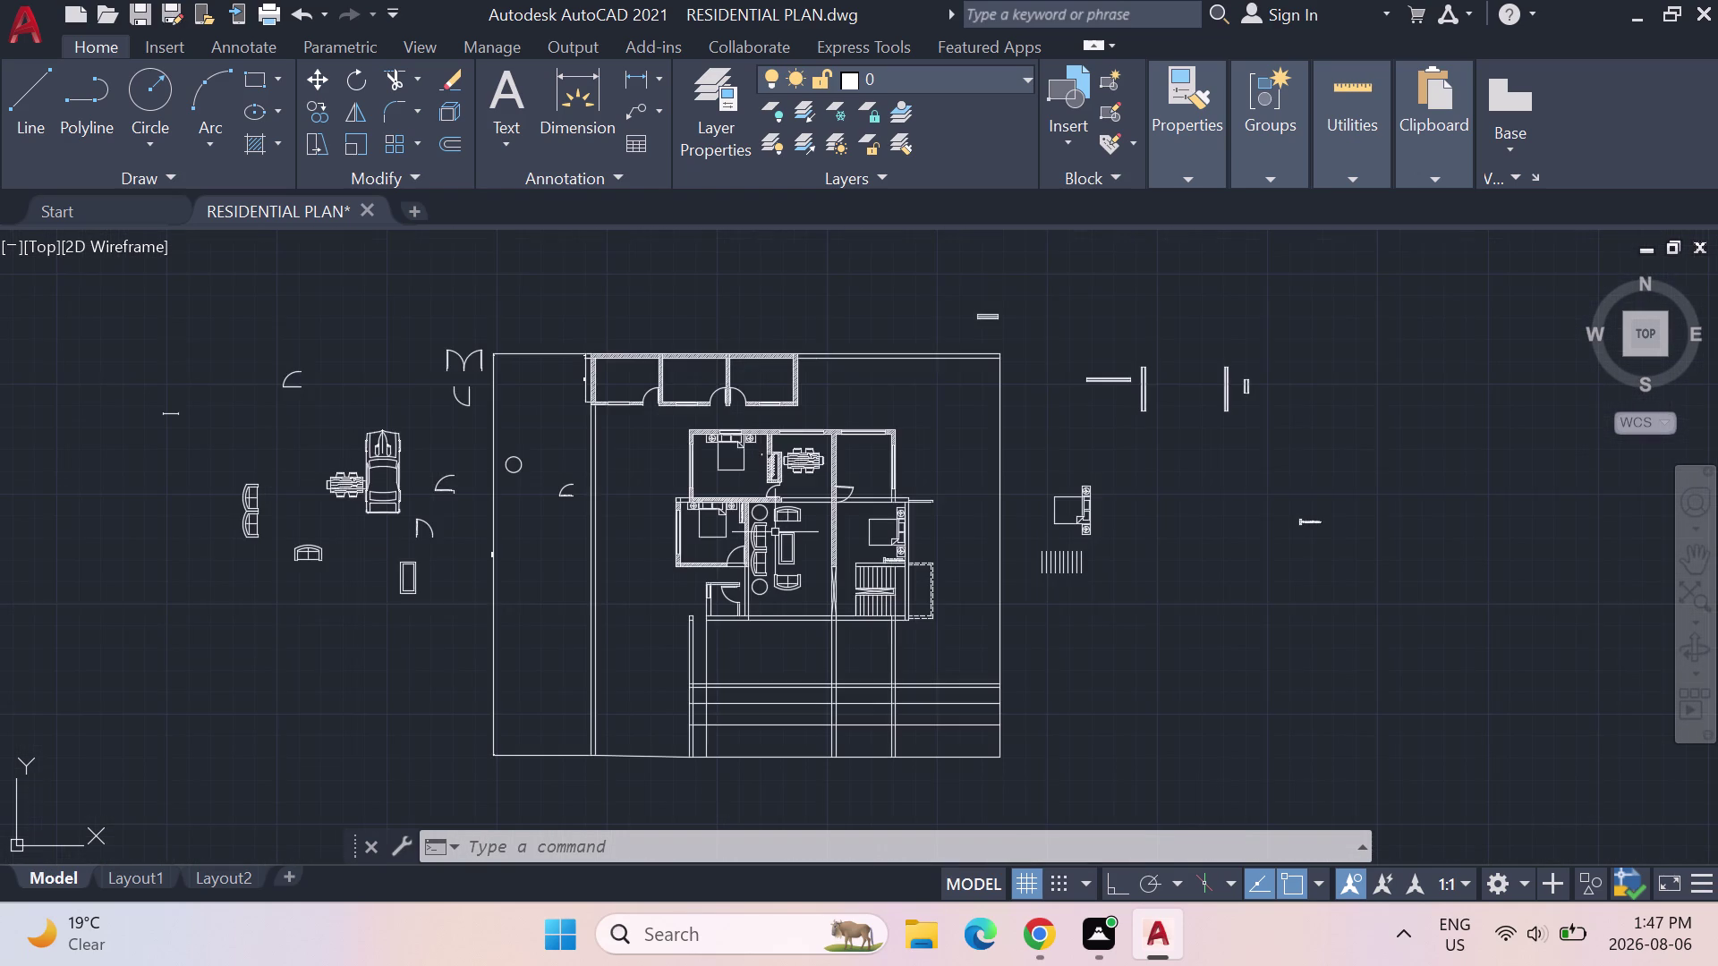
scroll(down, 3)
scroll(up, 3)
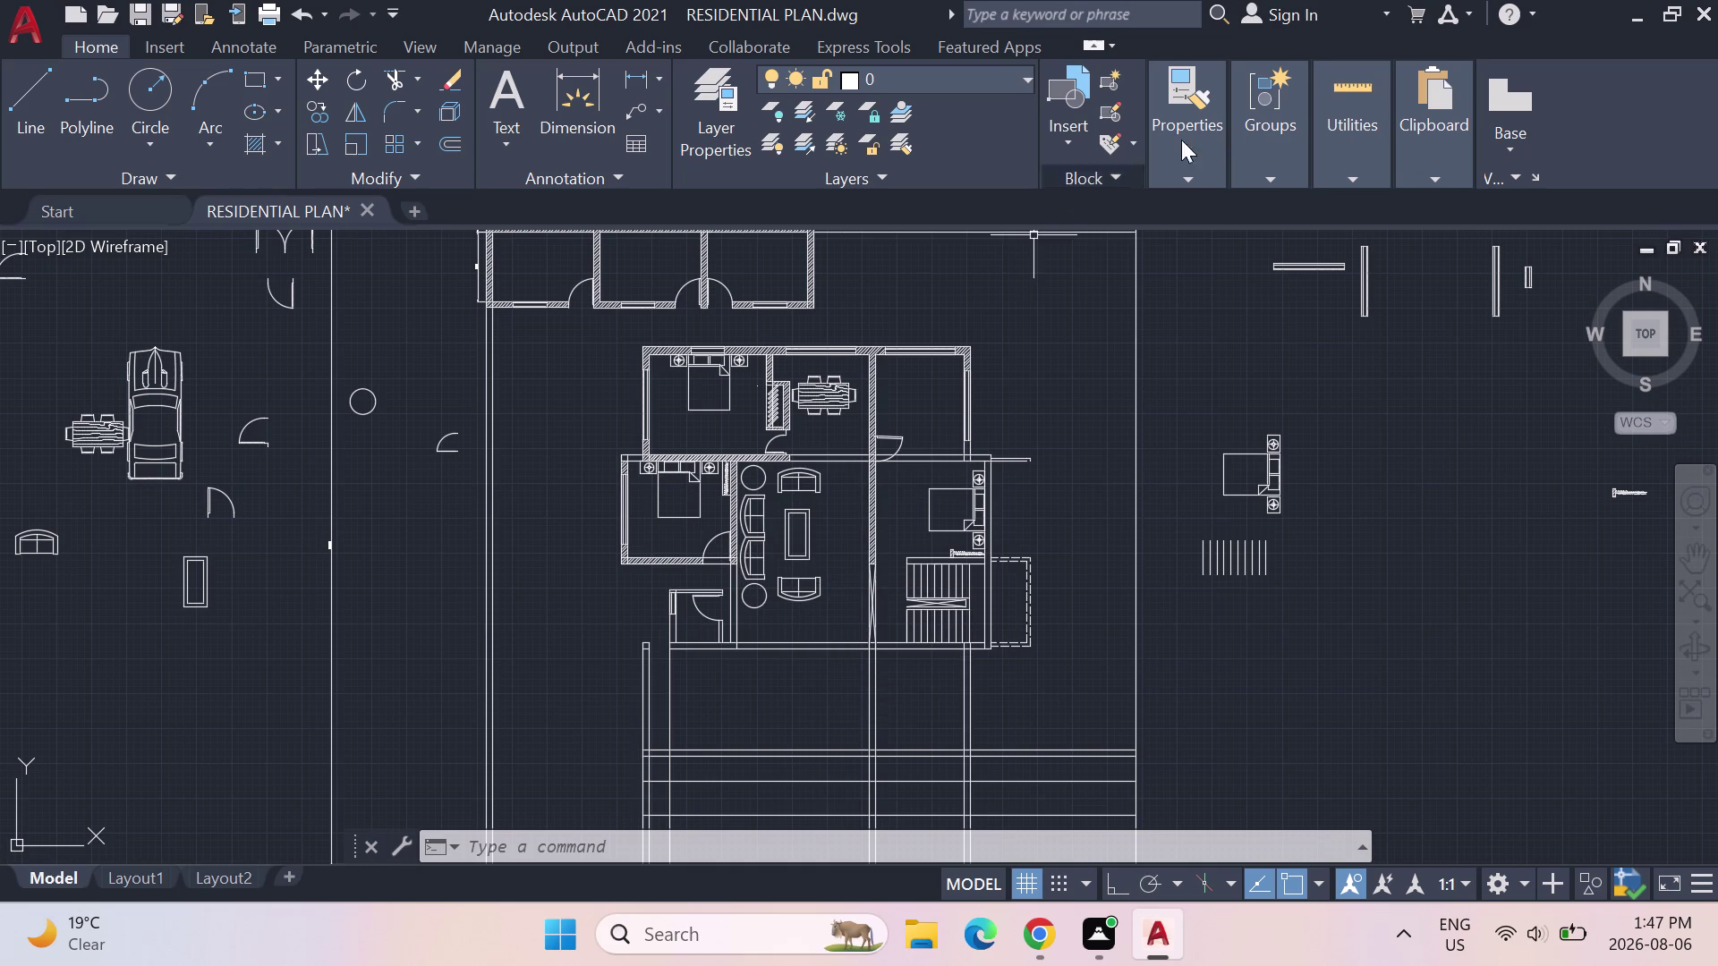
Measure distances, reading the bedroom's 13'-9" width and the washroom's 6'-4.5" depth.
click(1330, 142)
click(1363, 204)
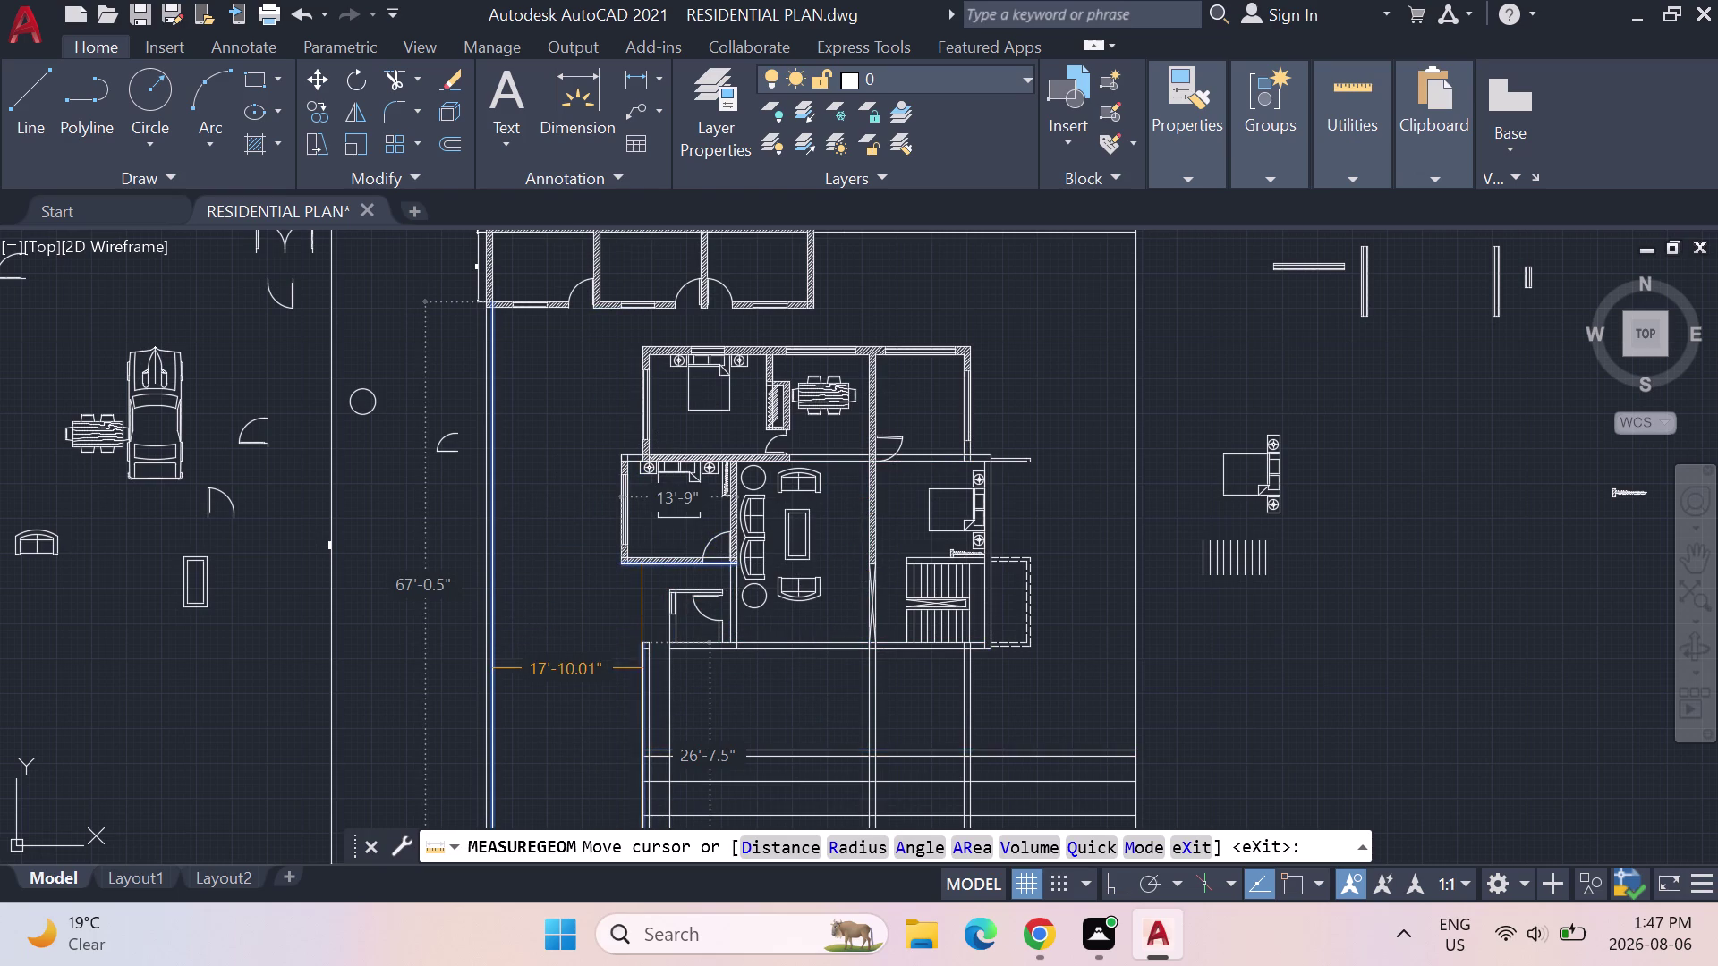
scroll(up, 3)
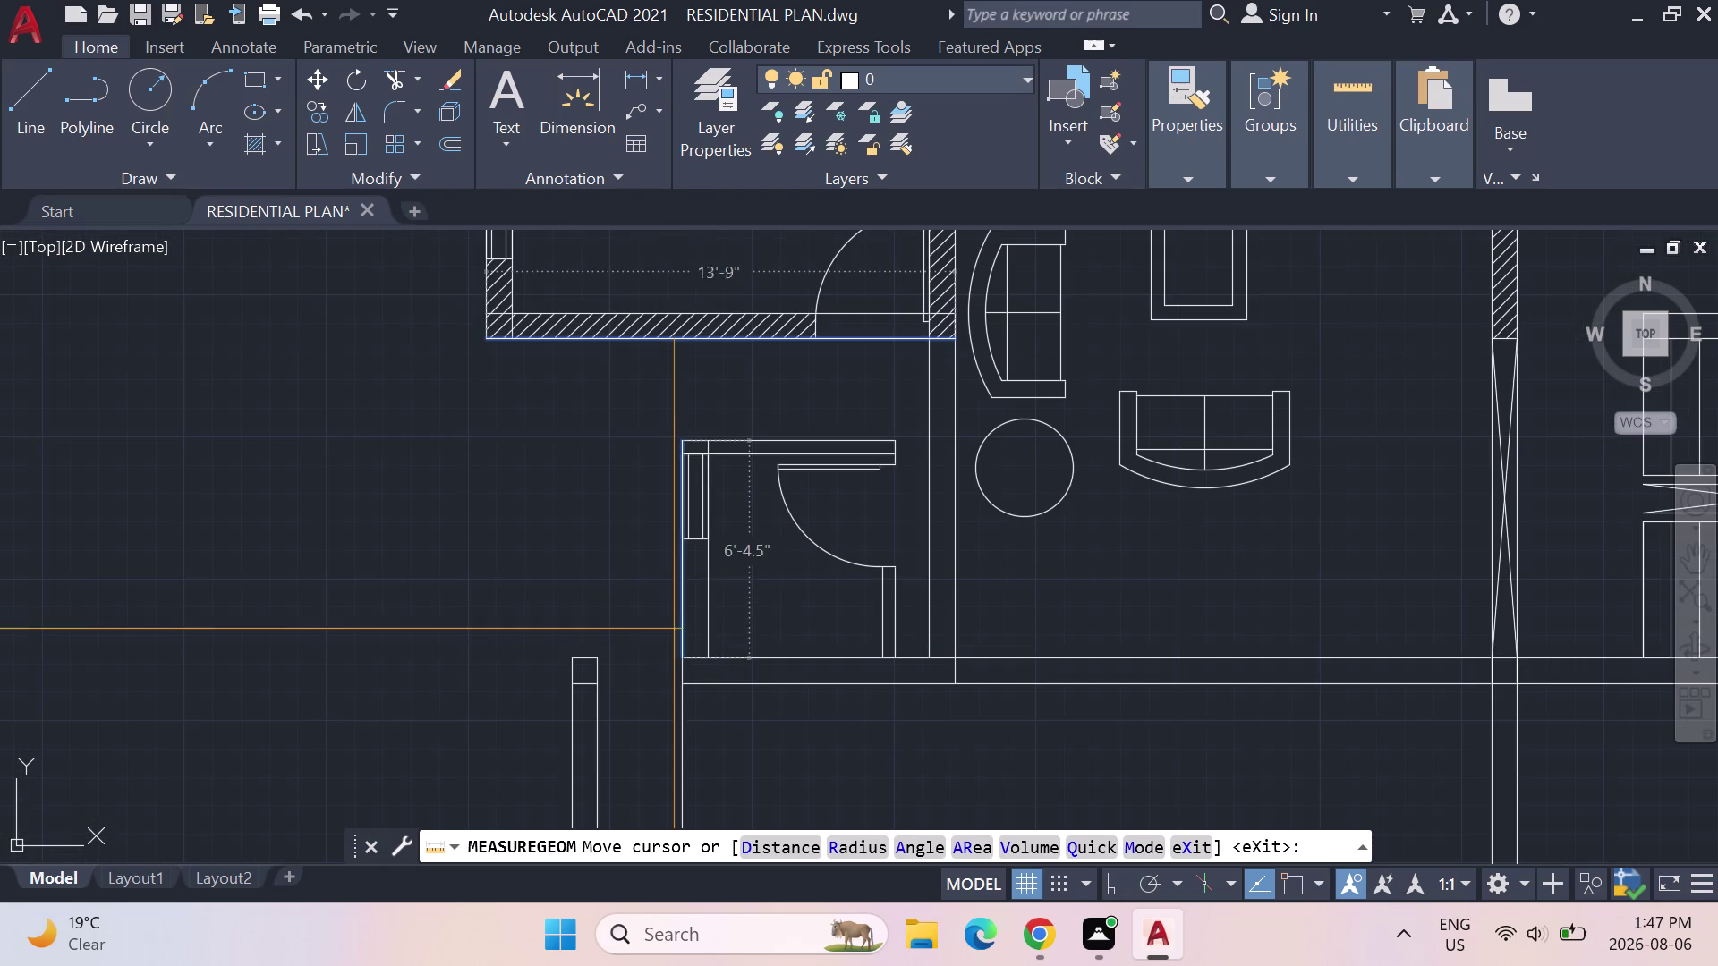